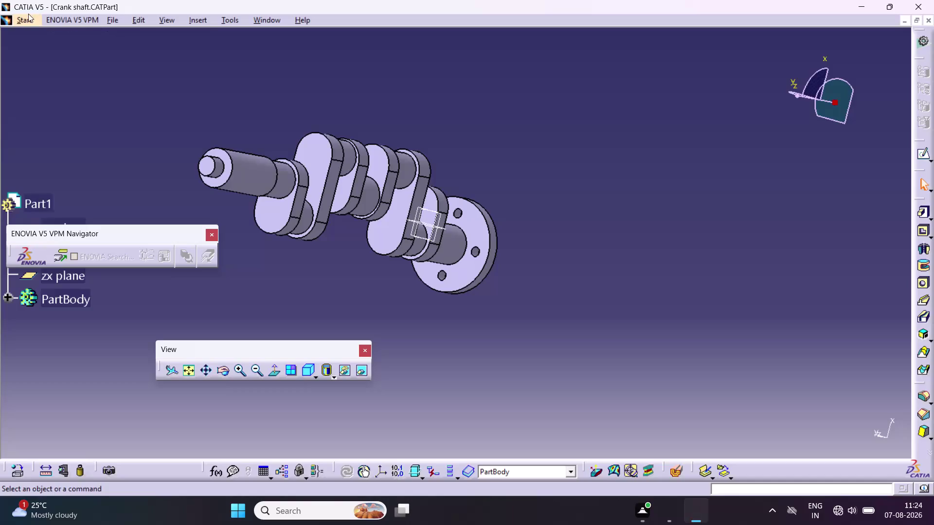
Create a new Part Design part, keeping the default name Part2.
click(28, 19)
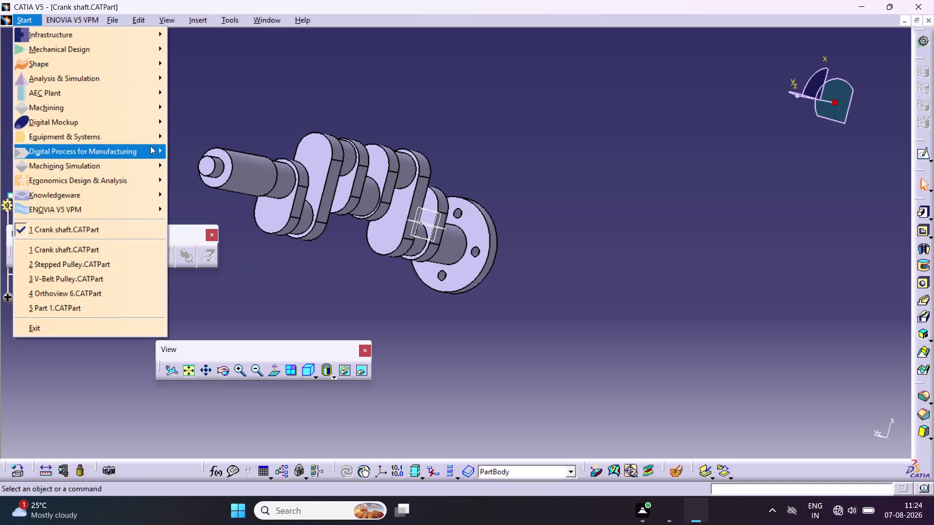
click(122, 44)
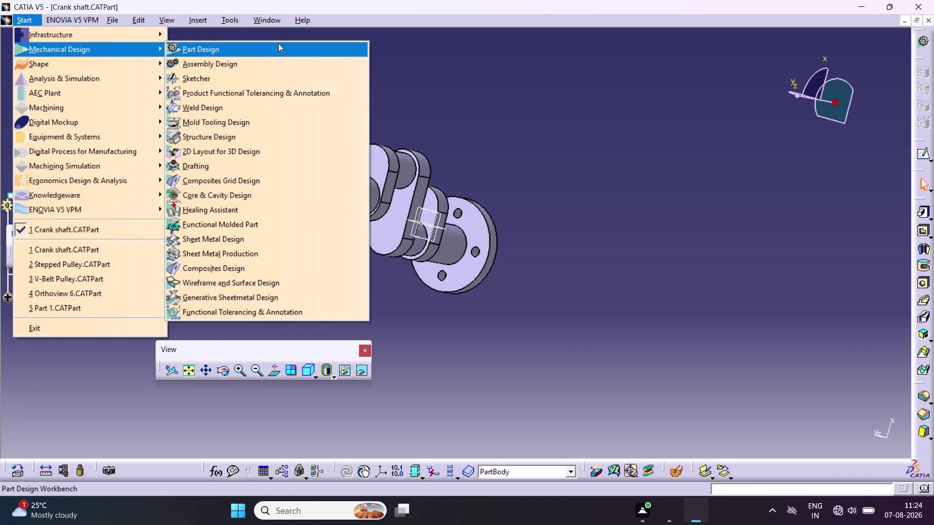
click(278, 43)
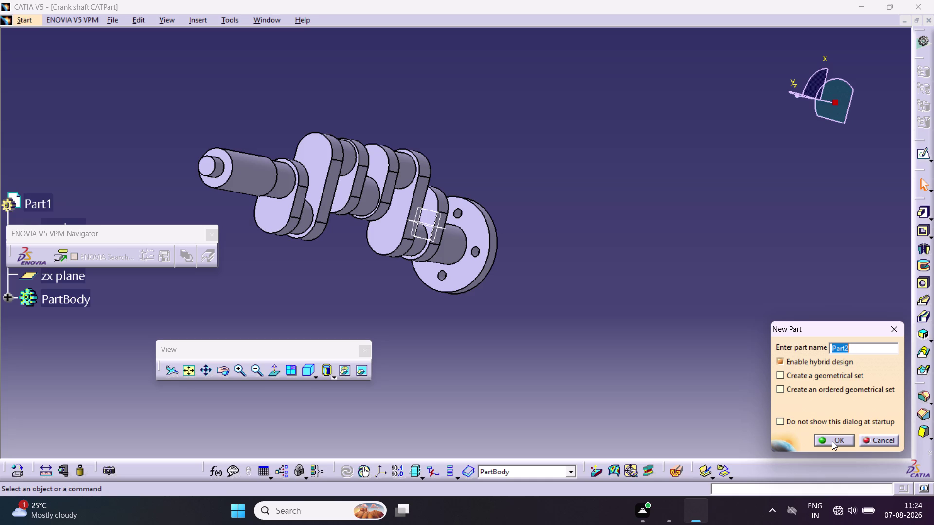
click(832, 441)
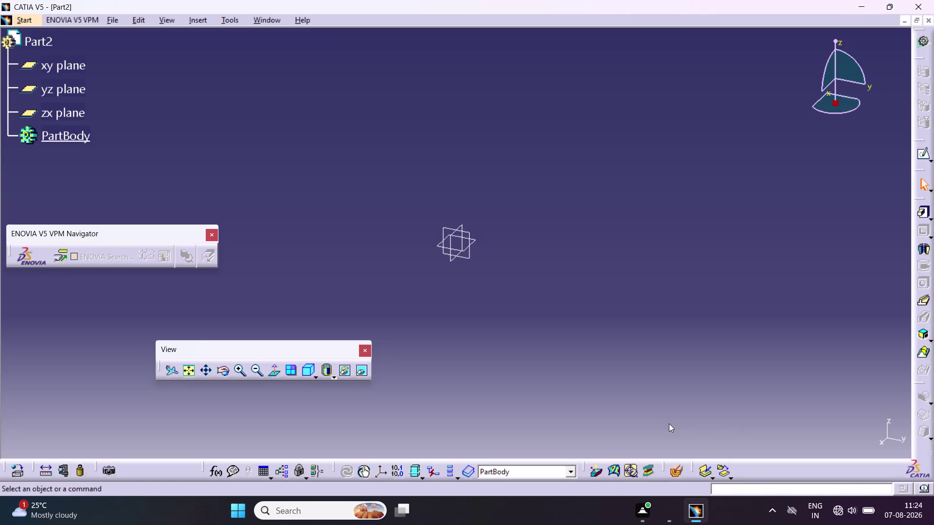
Open a sketch on the xy plane and draw a vertical axis through the origin.
click(71, 68)
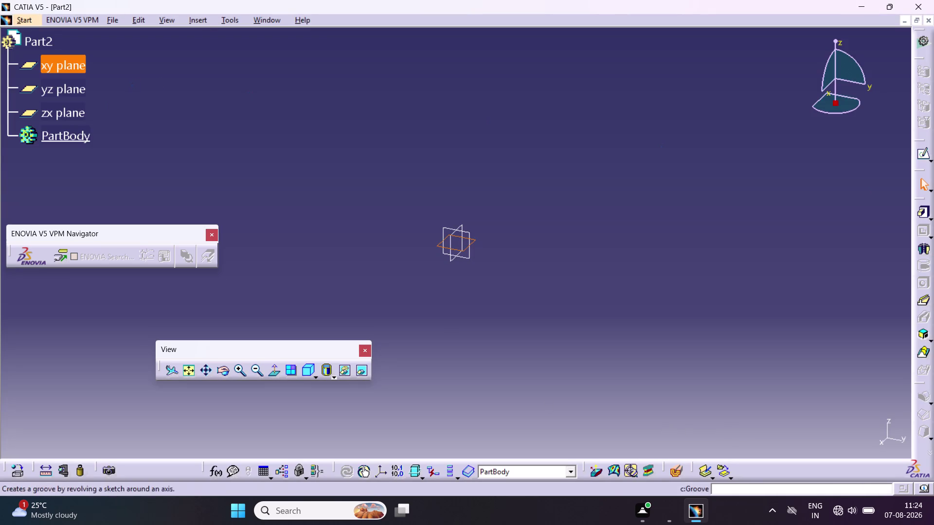
click(924, 156)
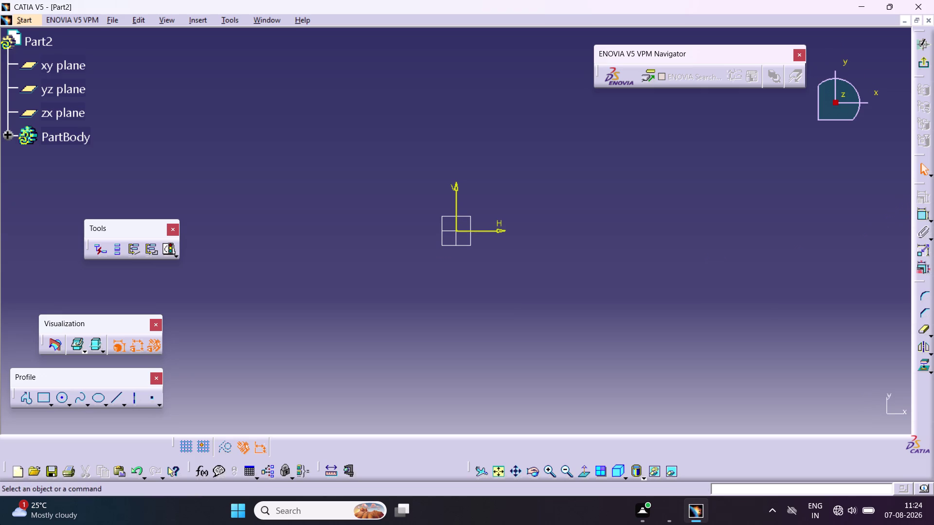
click(139, 397)
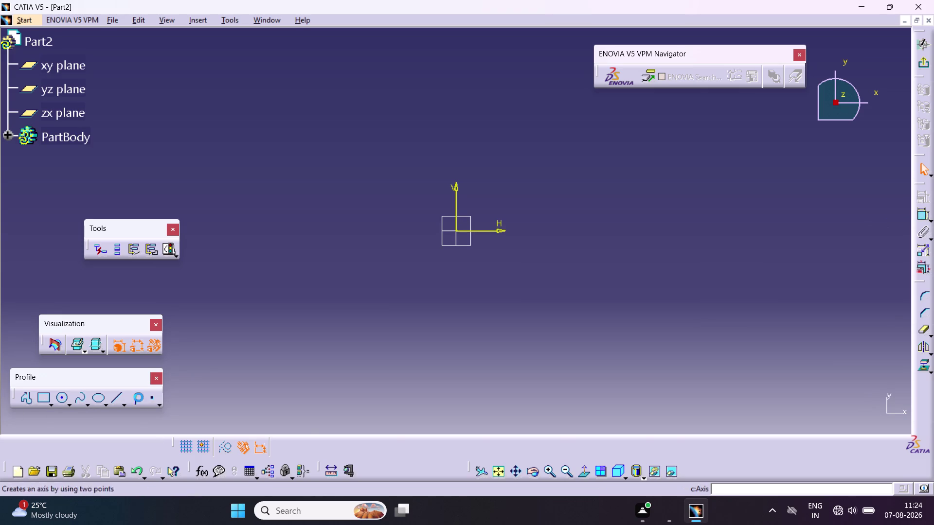
click(455, 55)
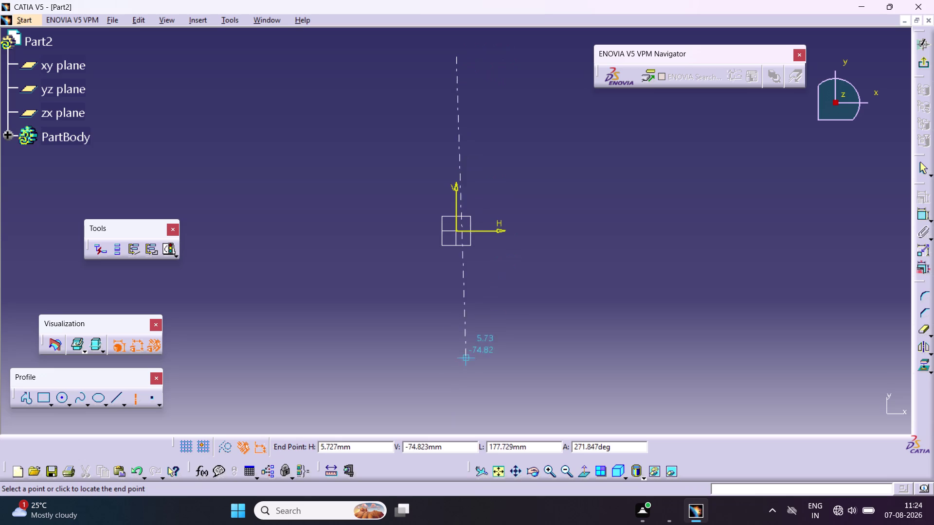
click(454, 374)
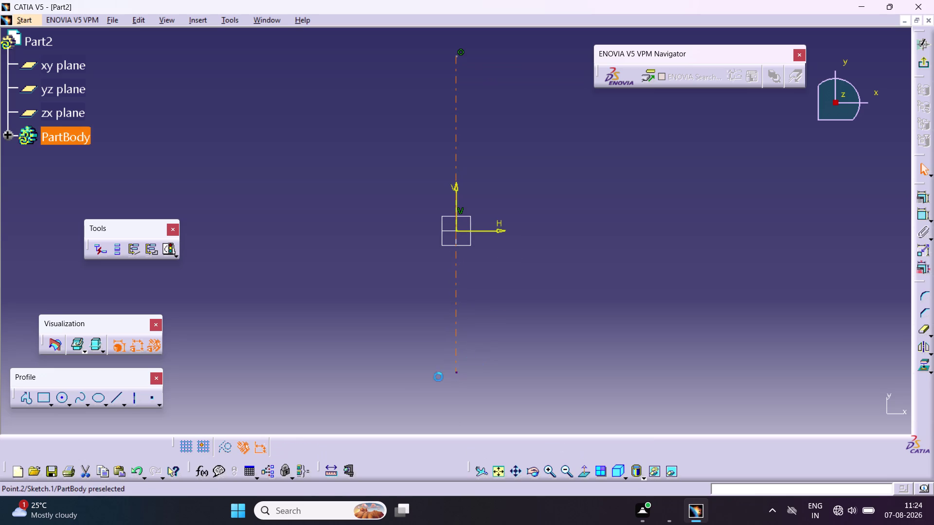
Draw a horizontal axis through the origin and begin a rectangle.
click(395, 376)
click(133, 400)
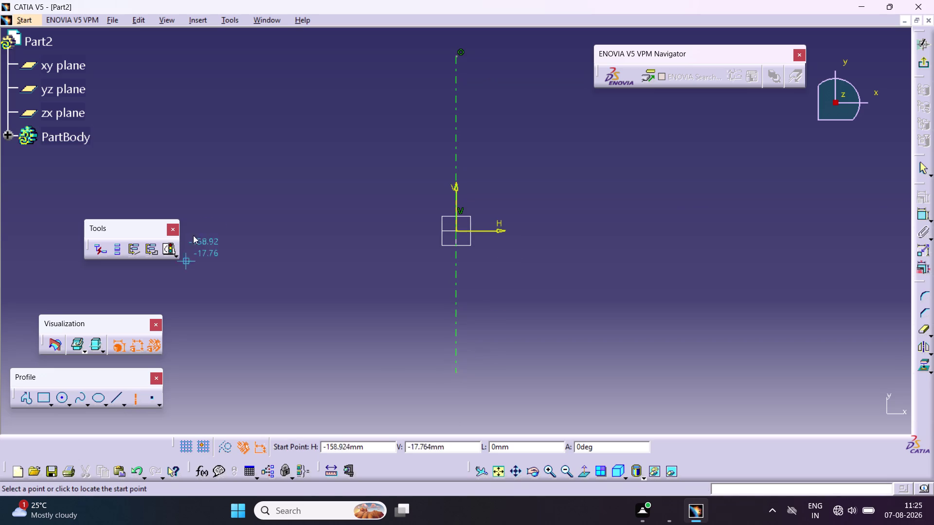
click(211, 230)
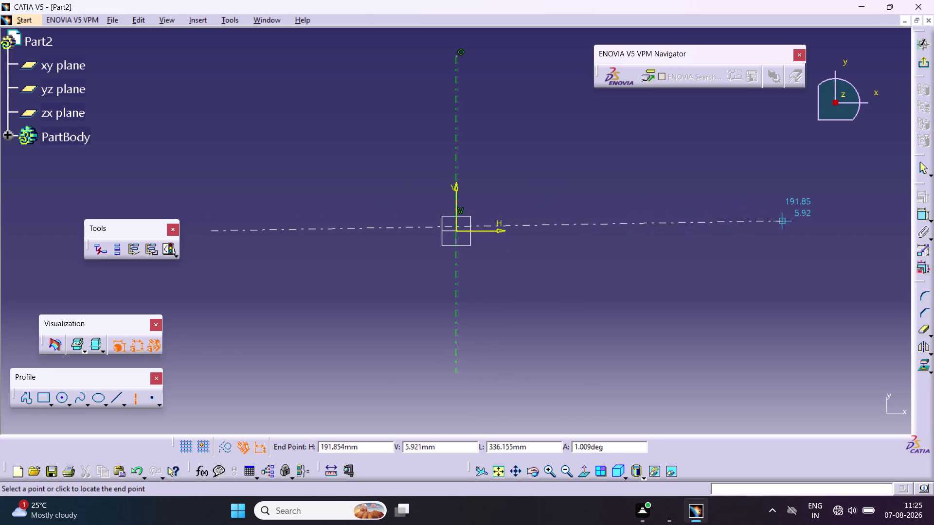
click(777, 234)
click(738, 281)
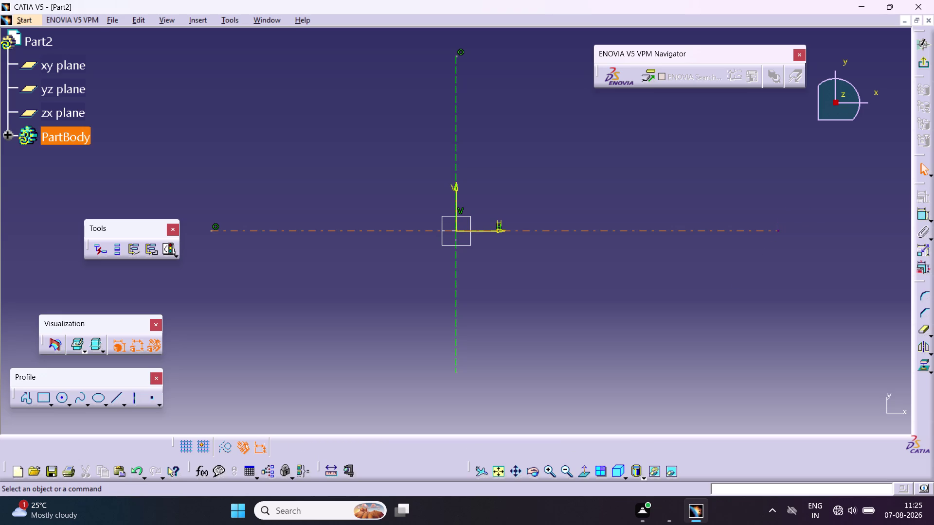
click(42, 401)
click(369, 115)
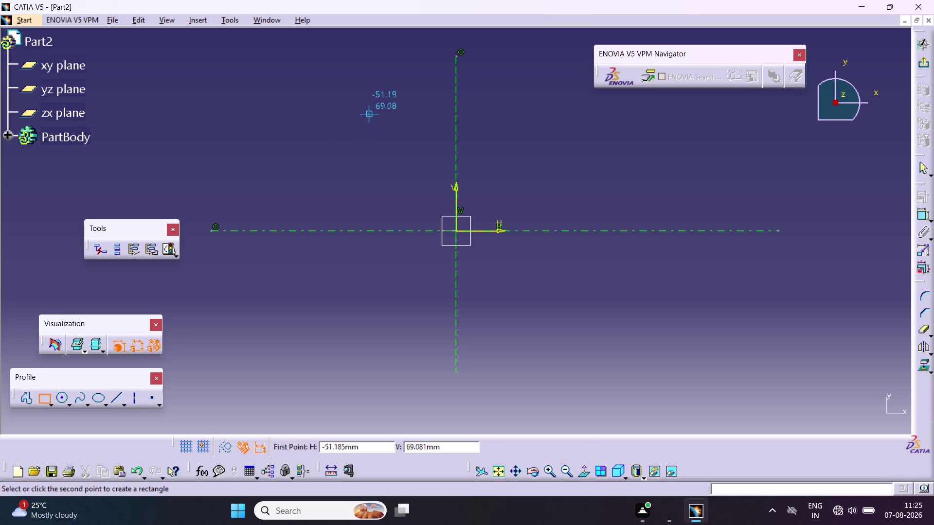
Draw a rectangle and dimension its height to 96.
click(525, 329)
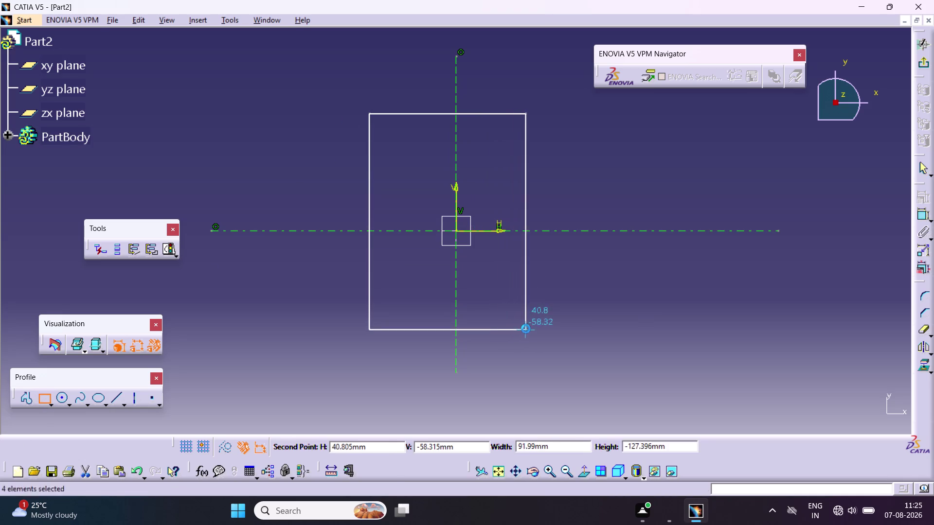
click(640, 363)
click(922, 217)
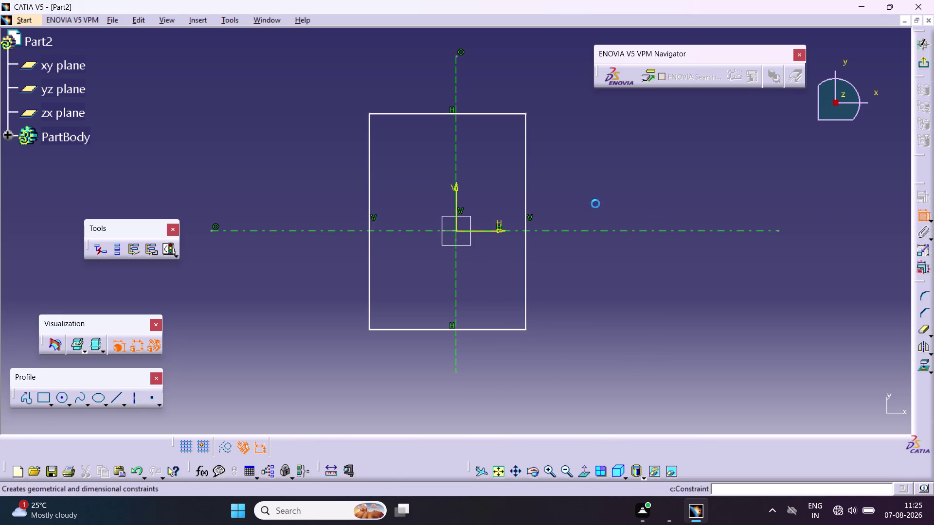
click(525, 149)
triple_click(606, 194)
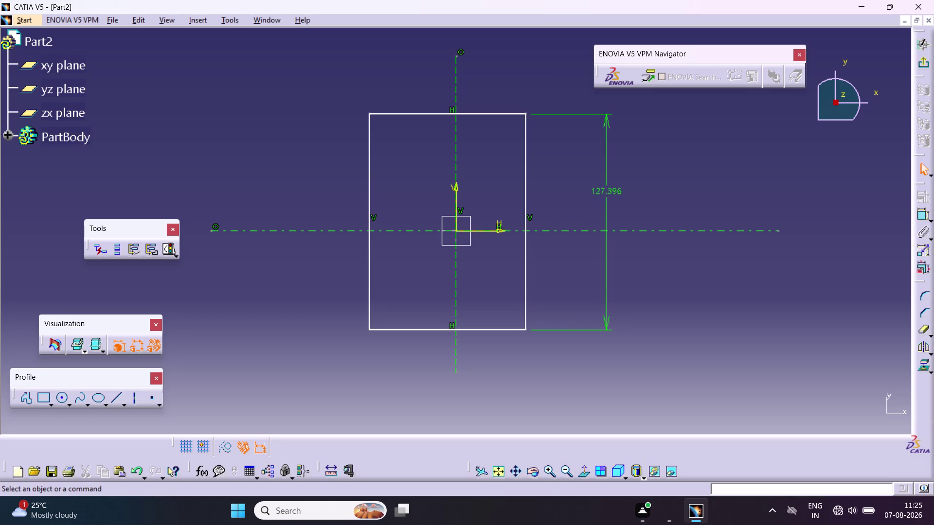
double_click(607, 196)
key(9)
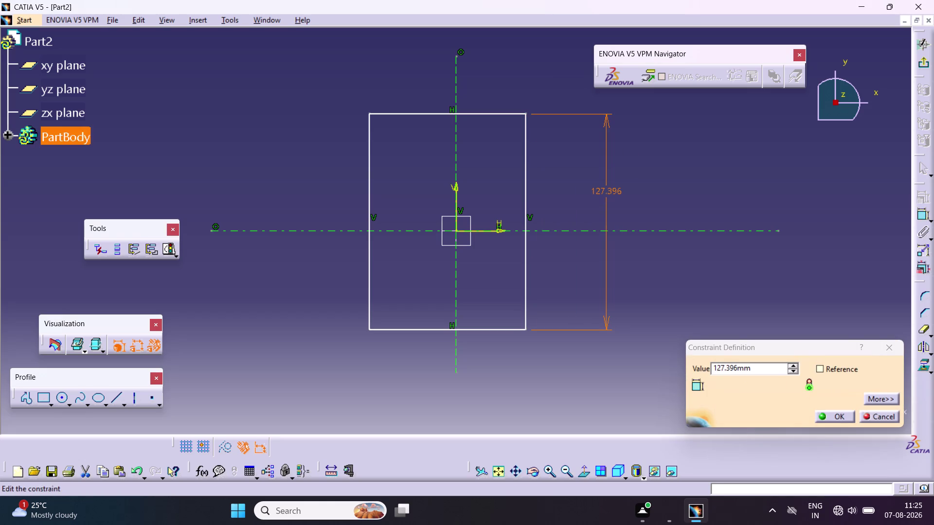
drag(761, 371, 730, 370)
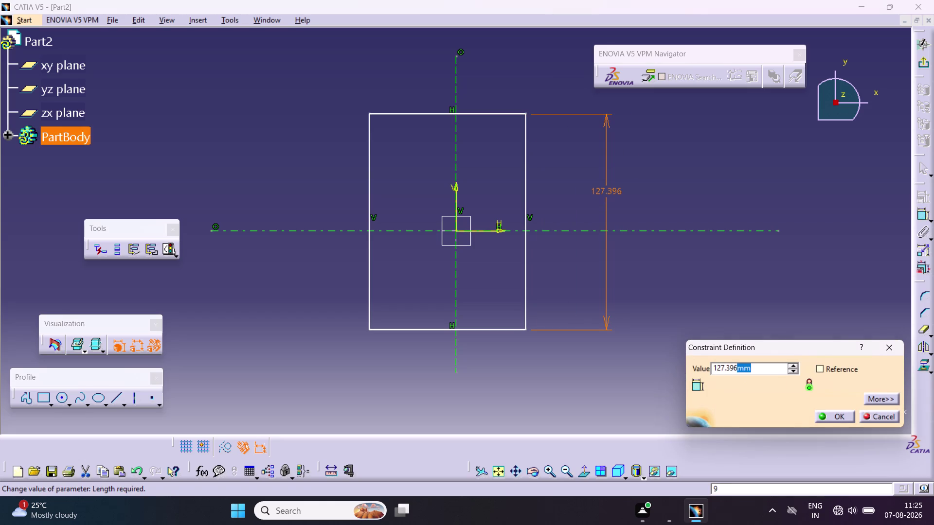
drag(730, 370, 720, 371)
key(BackSpace)
key(BackSpace)
key(BackSpace)
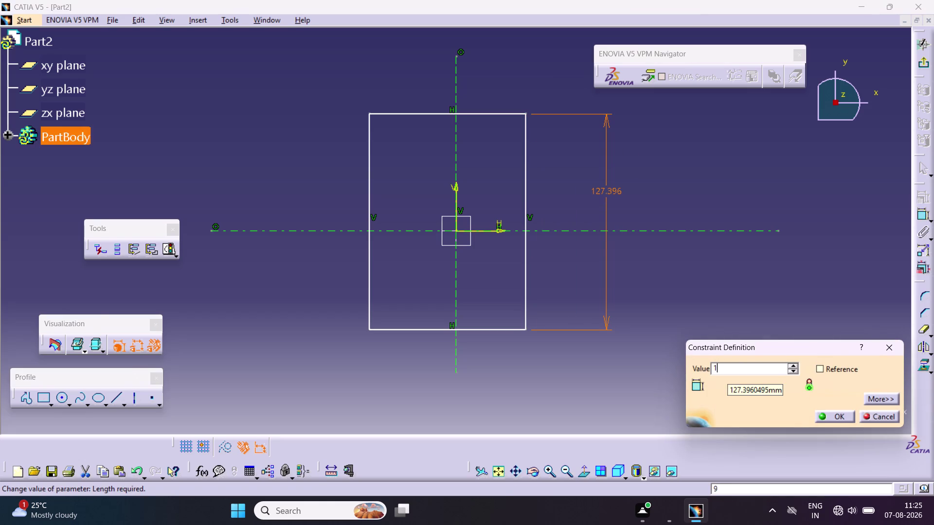
text(96)
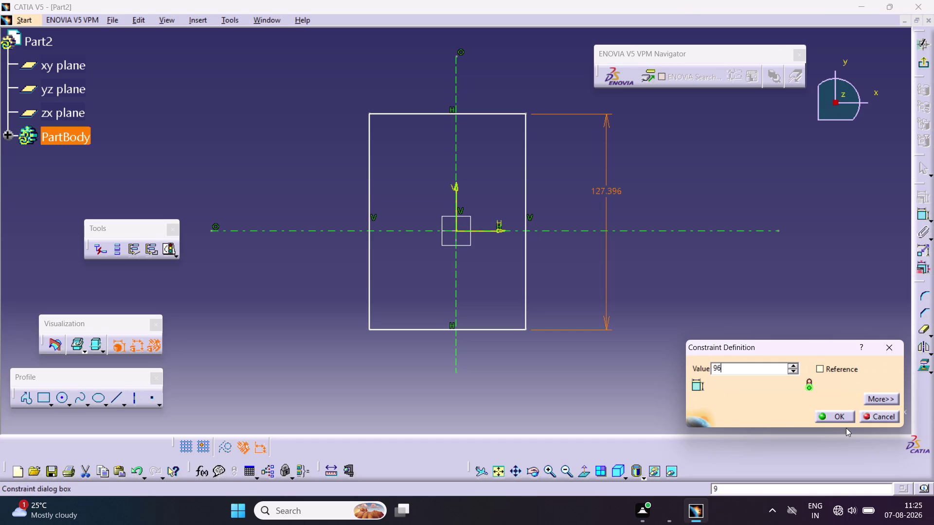
click(837, 417)
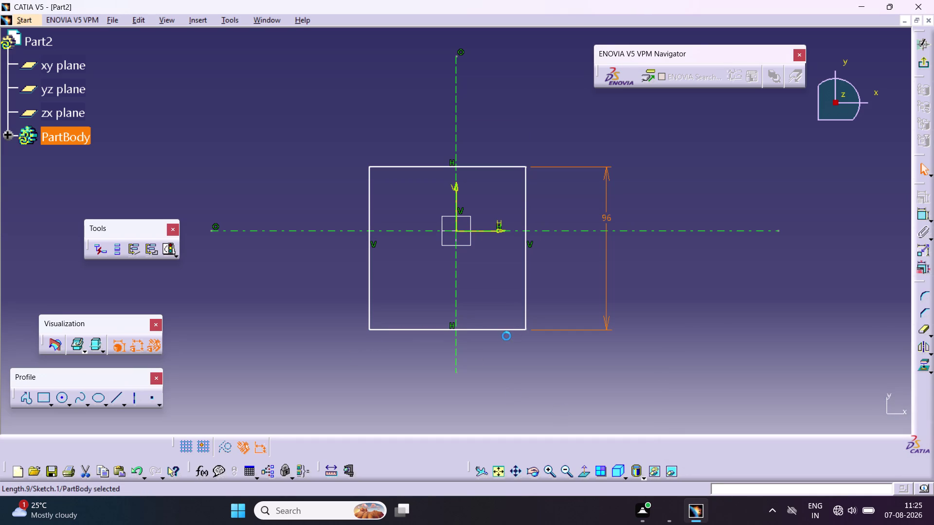
Dimension the rectangle's bottom edge to a width of 64.
click(920, 218)
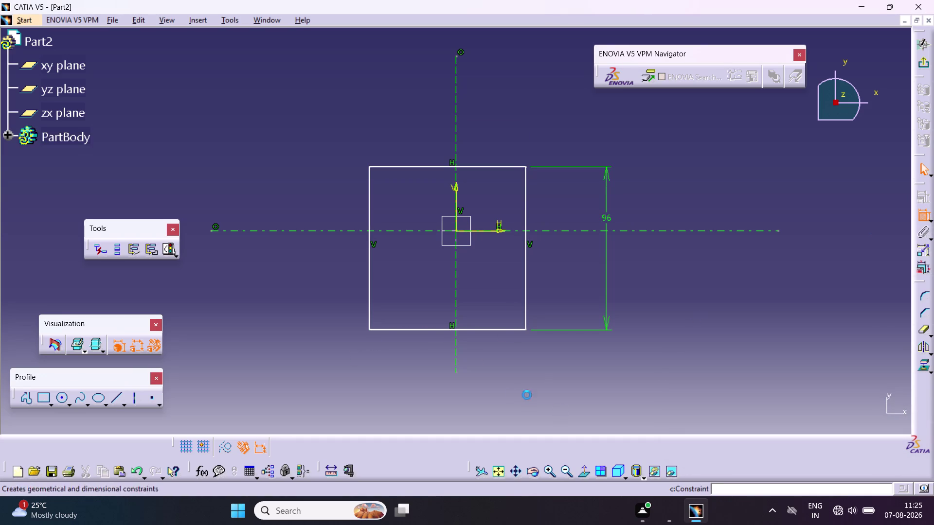
click(493, 328)
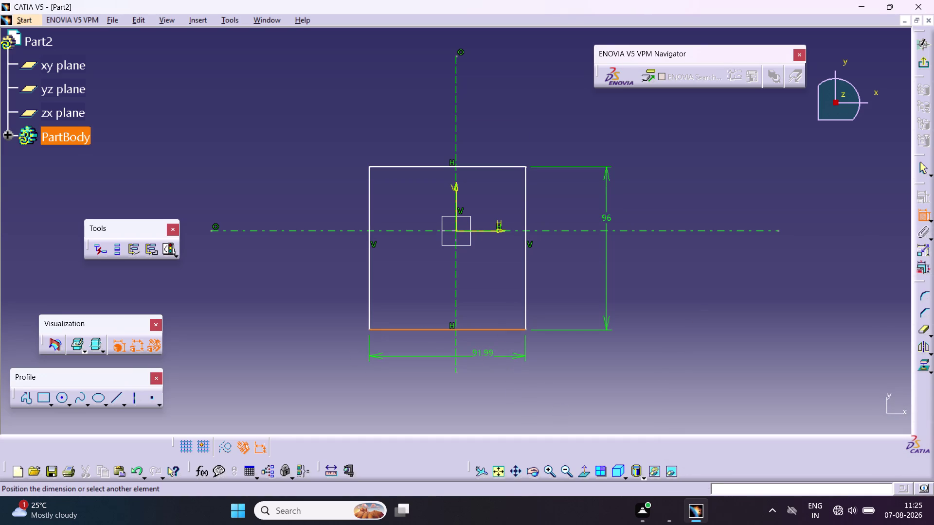
triple_click(462, 398)
double_click(462, 397)
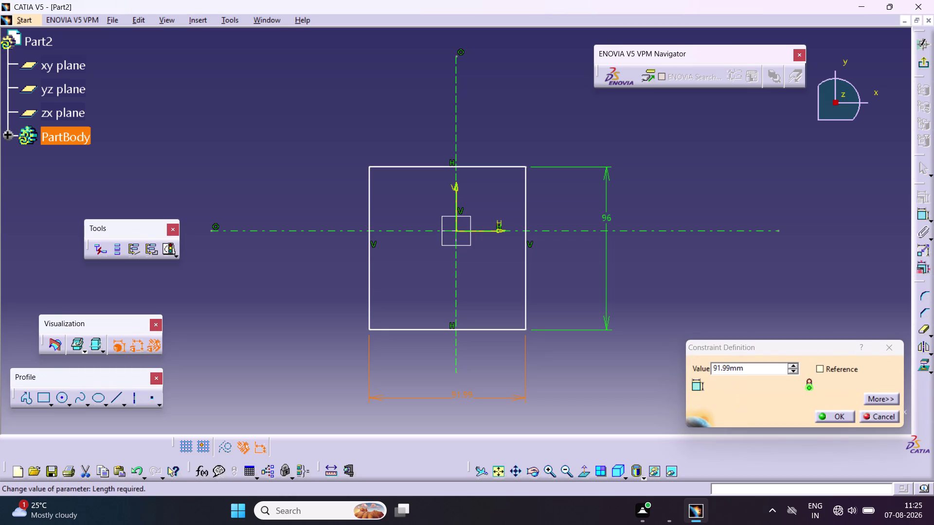
drag(728, 368, 653, 380)
drag(752, 365, 692, 375)
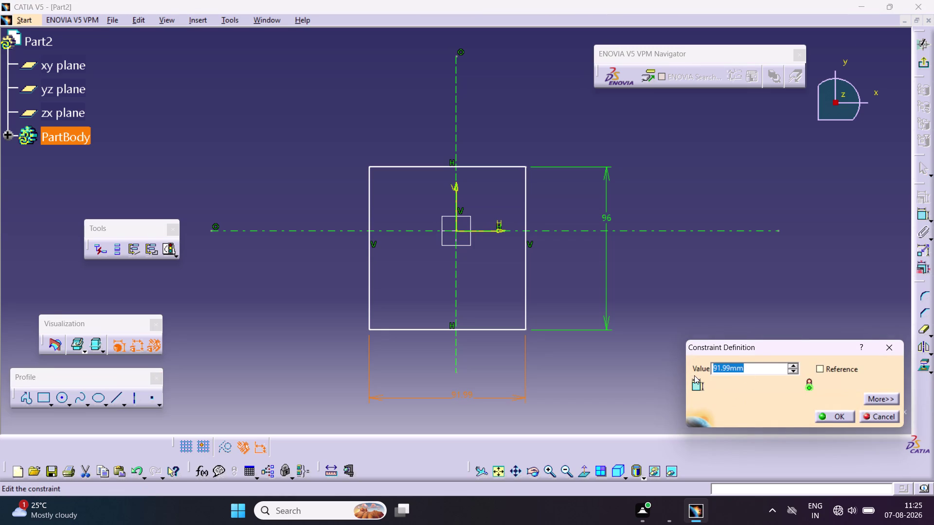
text(64)
key(Return)
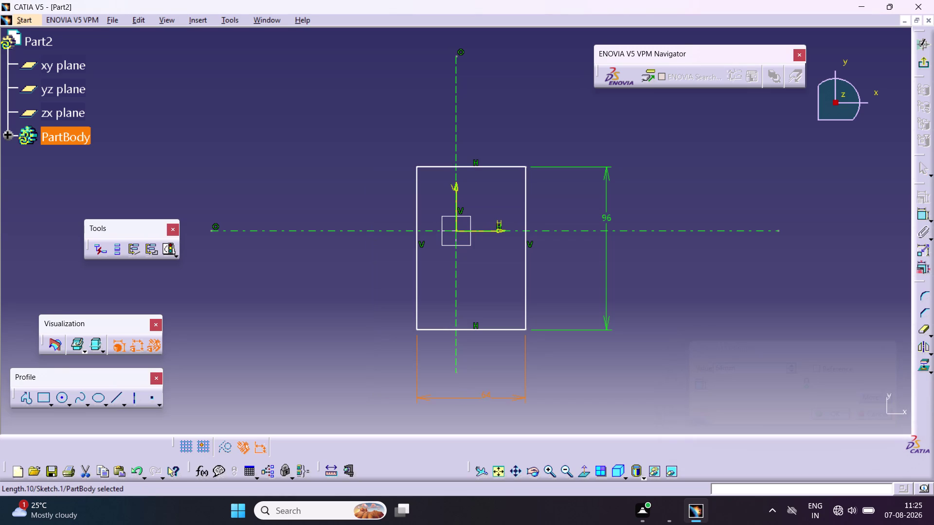
click(640, 285)
click(697, 248)
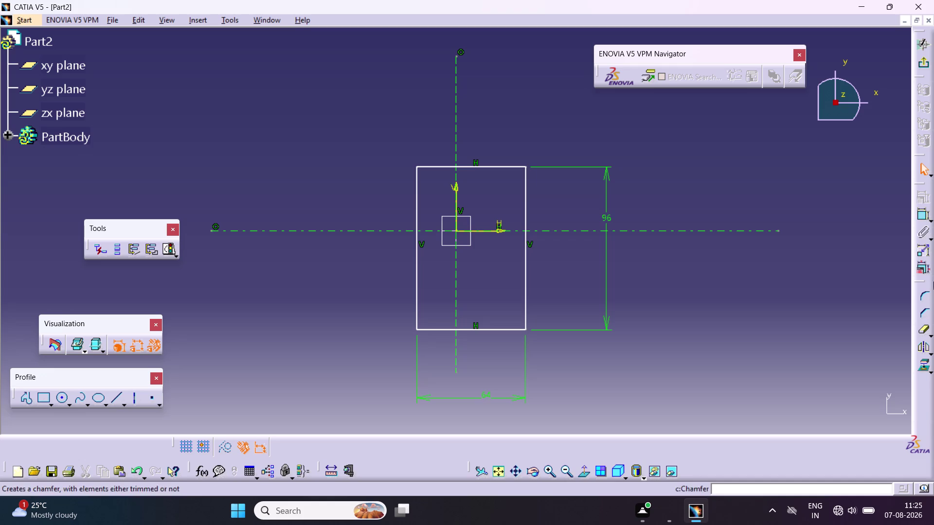
Make the rectangle's left and right sides symmetric about the vertical axis.
click(526, 289)
click(418, 295)
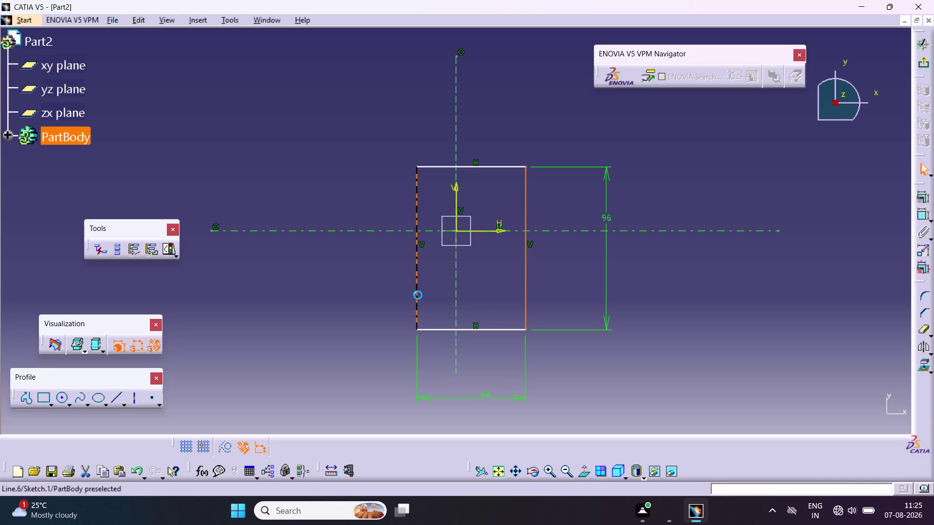
click(456, 297)
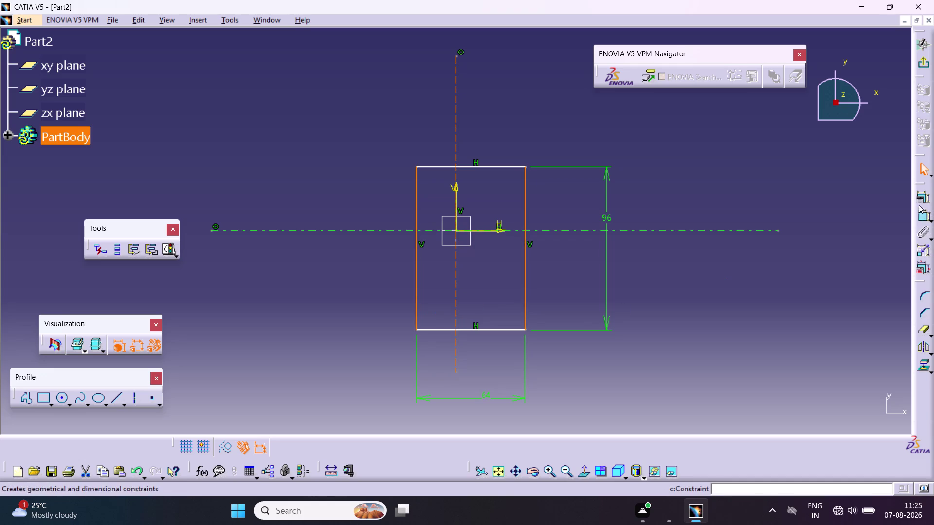
click(918, 200)
click(839, 336)
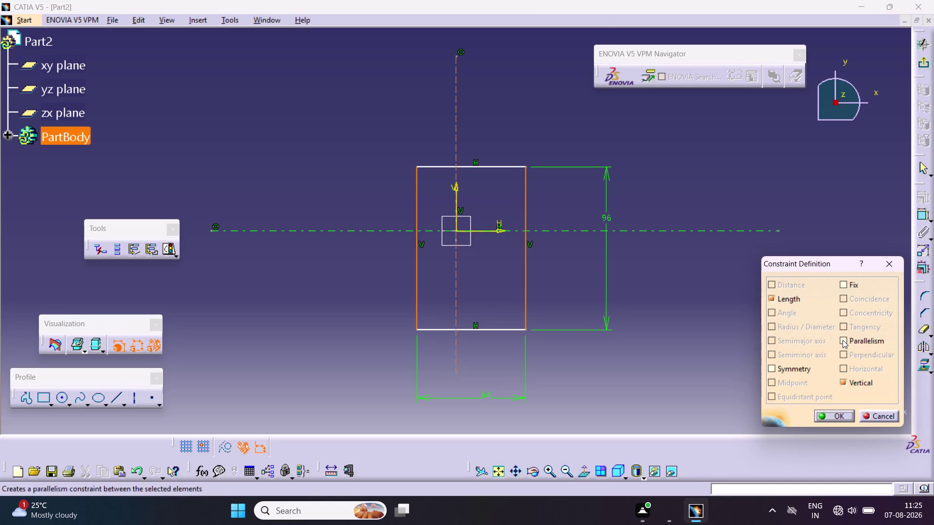
click(842, 339)
click(837, 340)
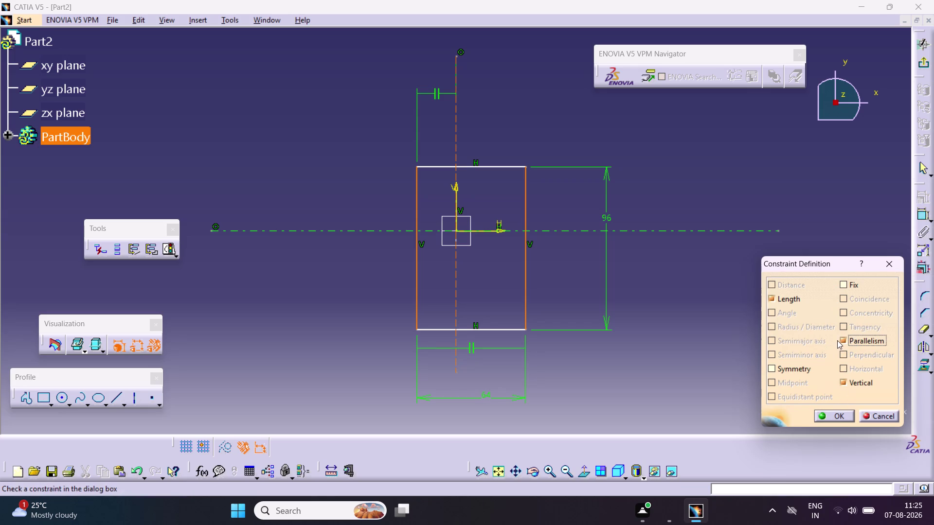
click(845, 339)
click(783, 366)
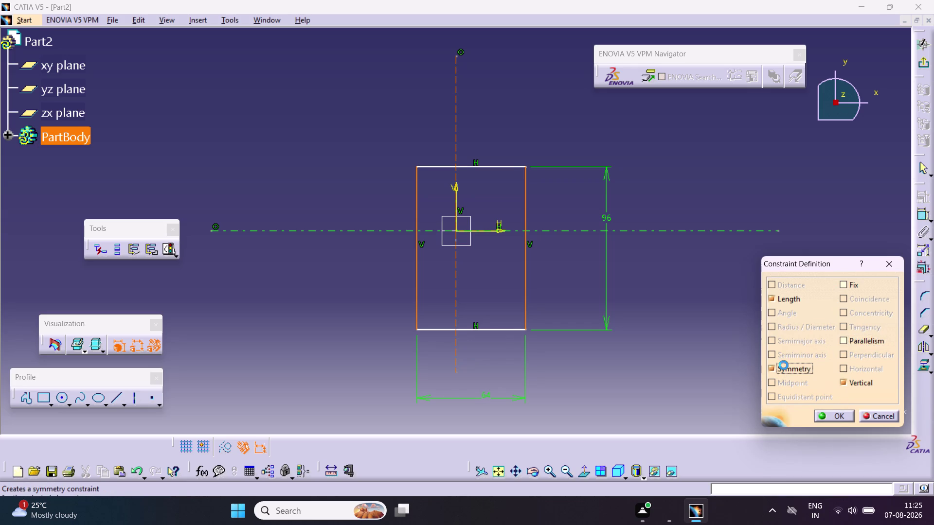
click(832, 419)
click(731, 333)
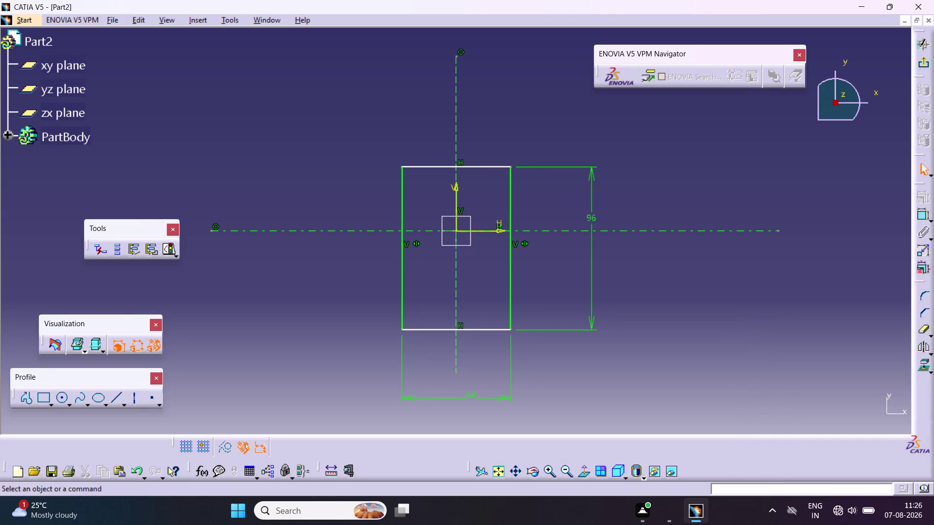
Make the top and bottom sides symmetric about the horizontal axis, exit the sketch, and start a pad.
click(488, 167)
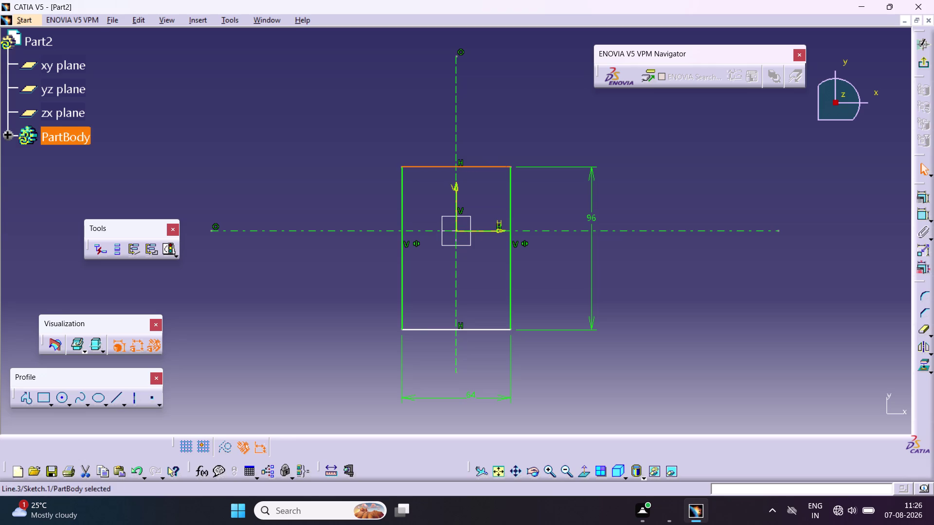
click(482, 330)
click(661, 231)
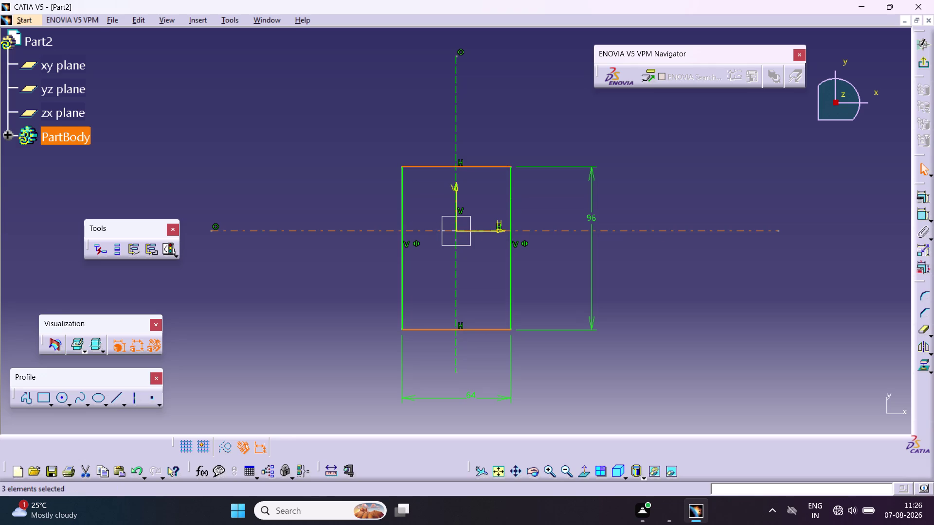
click(917, 200)
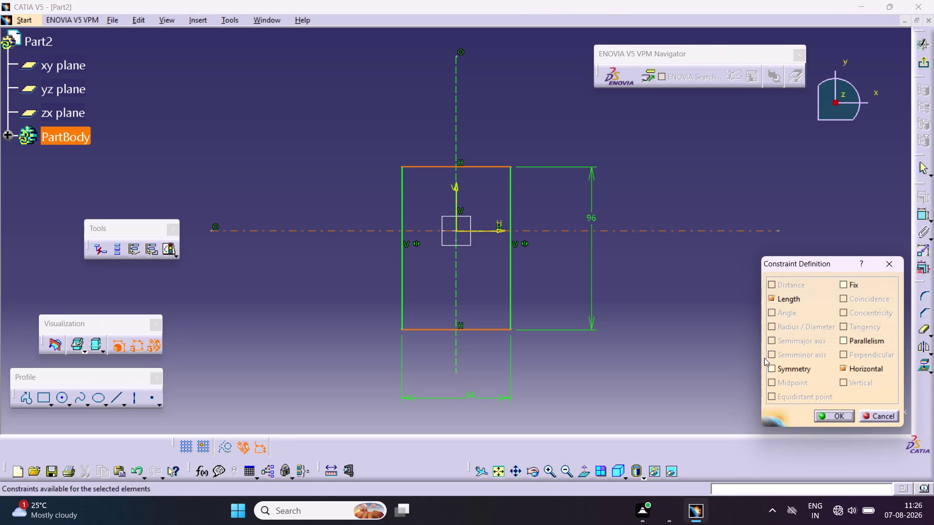
click(771, 367)
click(836, 418)
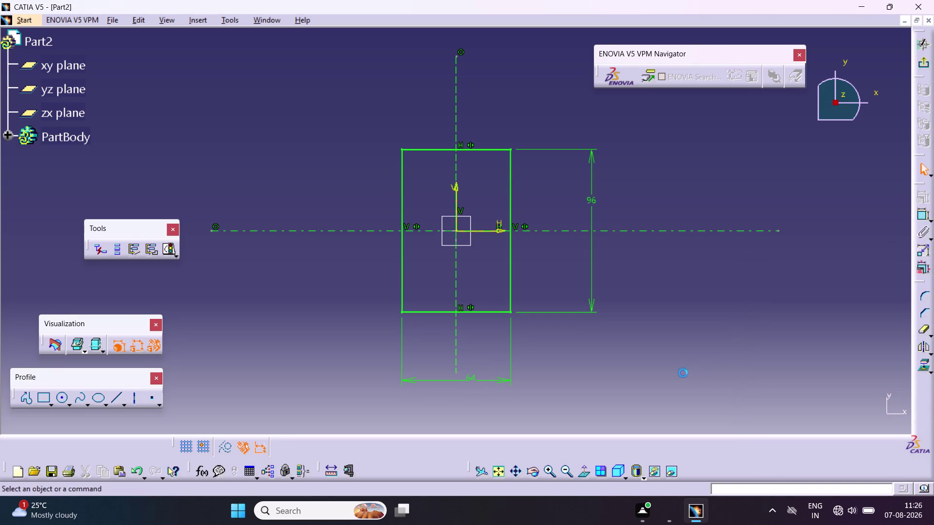
click(681, 370)
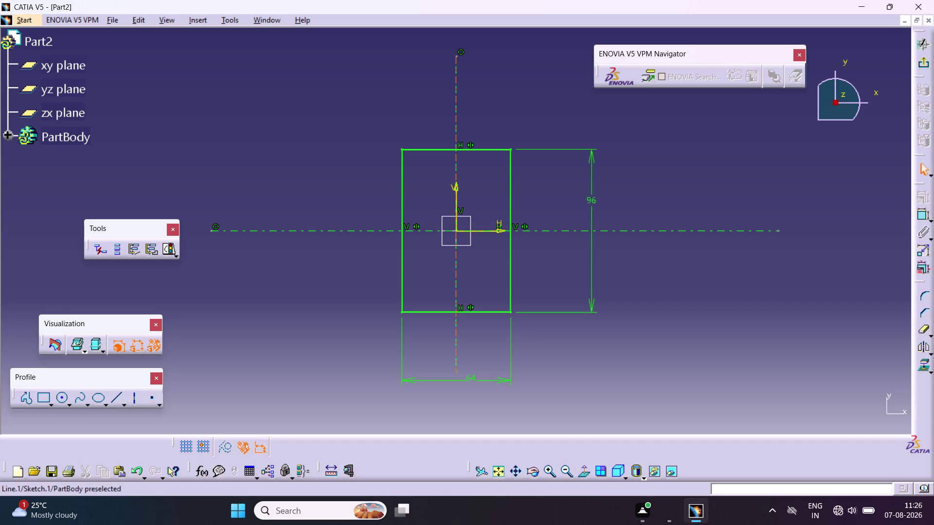
click(920, 69)
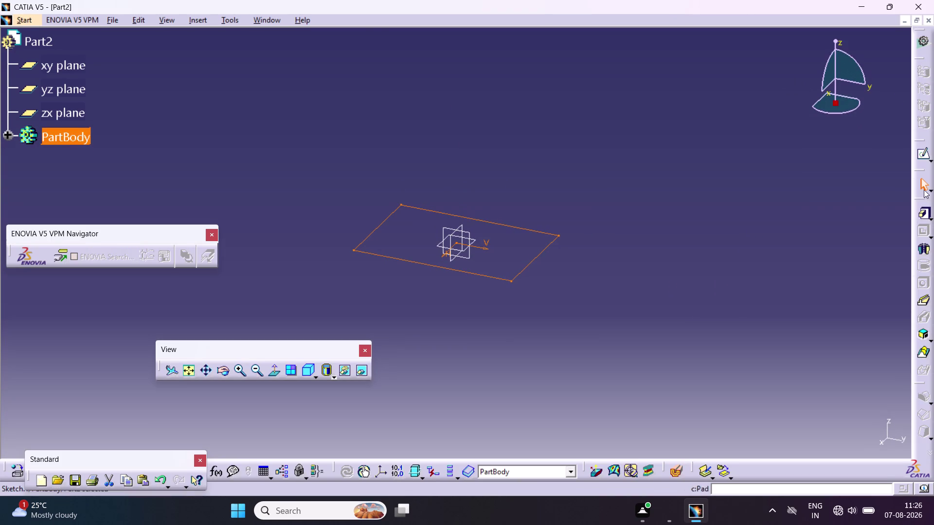
click(924, 214)
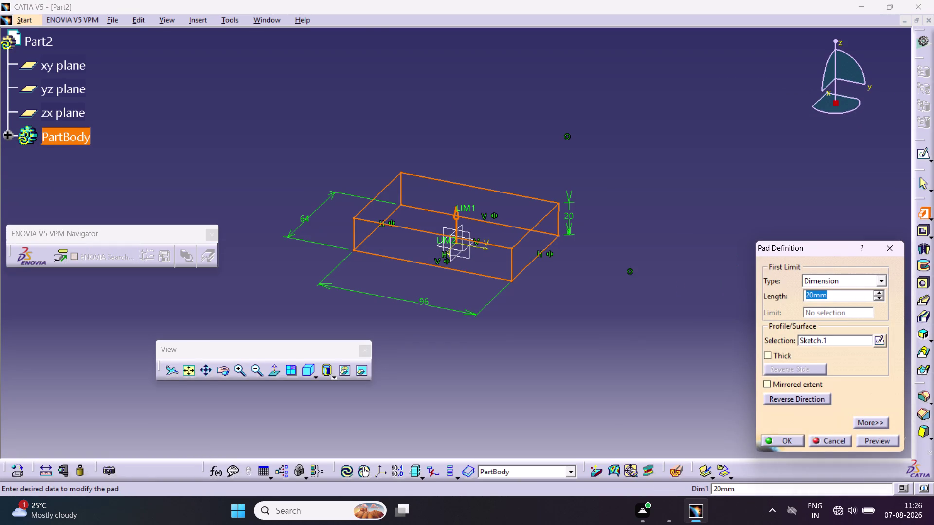
Pad the rectangle sketch 16 mm to form the base plate.
text(1)
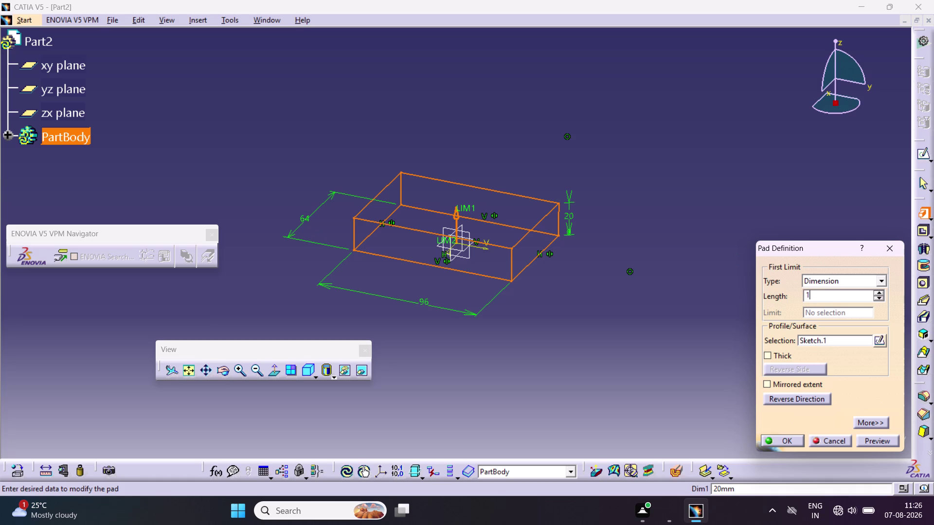
text(6)
click(774, 437)
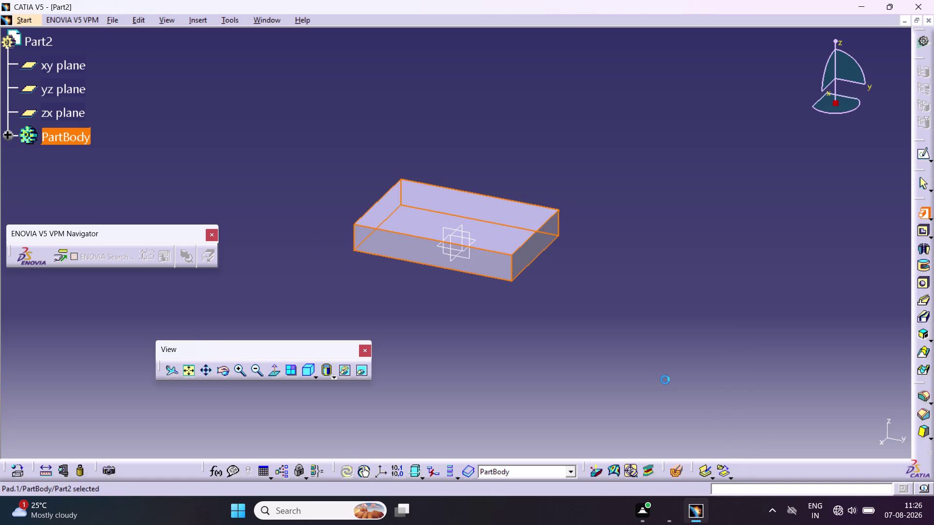
click(653, 356)
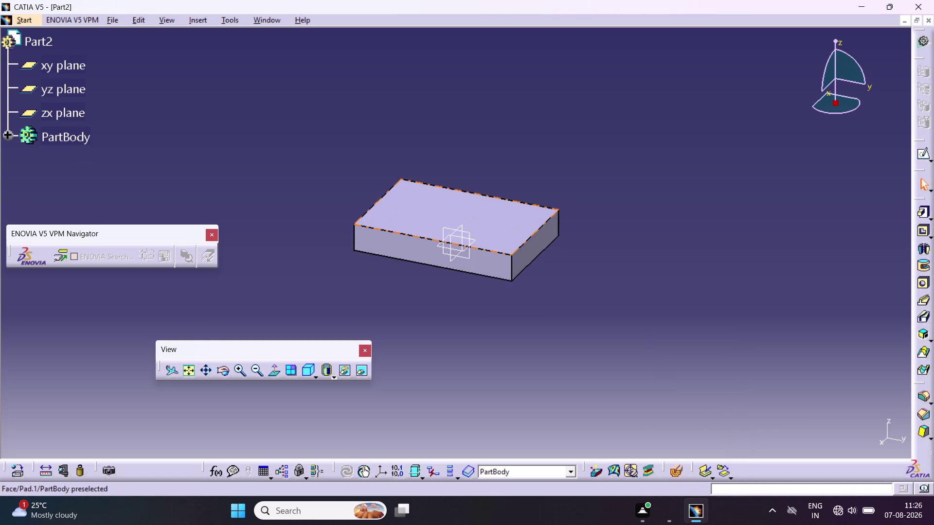
Open a new sketch on the plate's face and place a rectangle corner at its top-left.
click(542, 243)
click(920, 155)
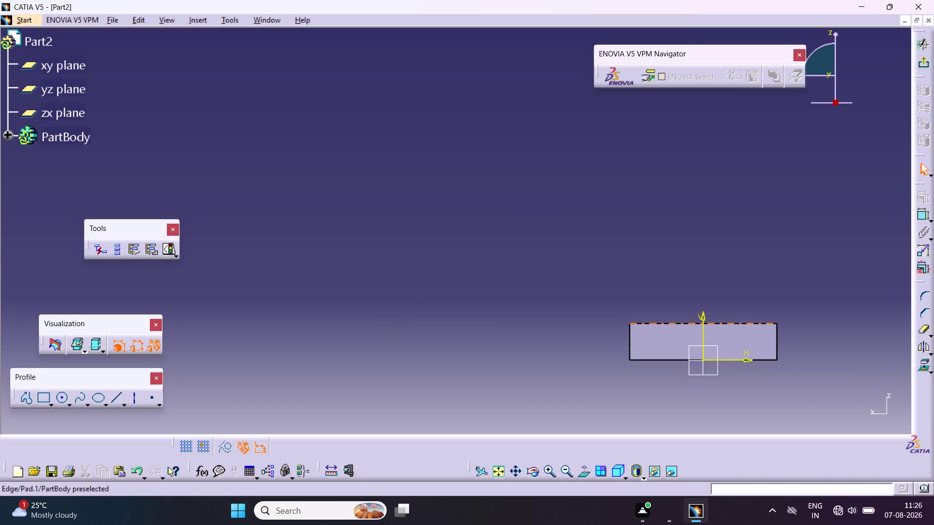
click(736, 337)
click(747, 251)
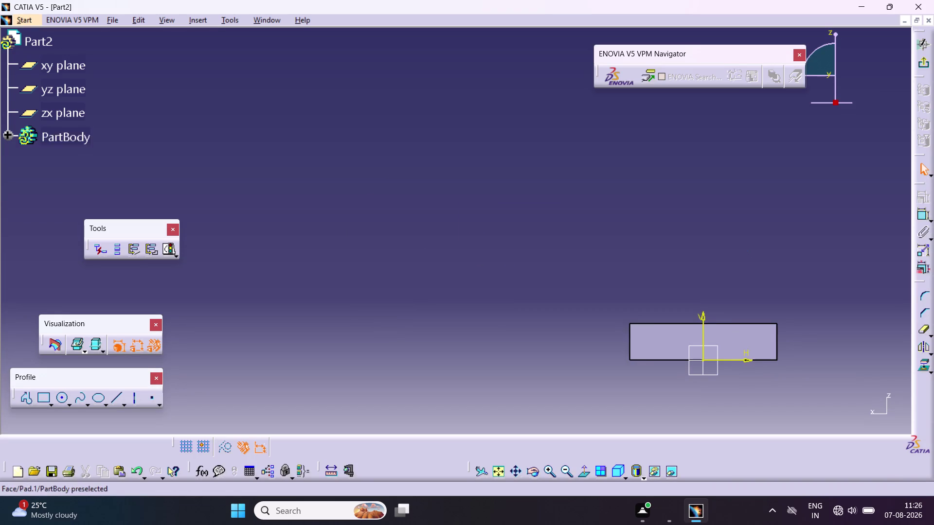
middle_drag(742, 342, 537, 319)
click(737, 215)
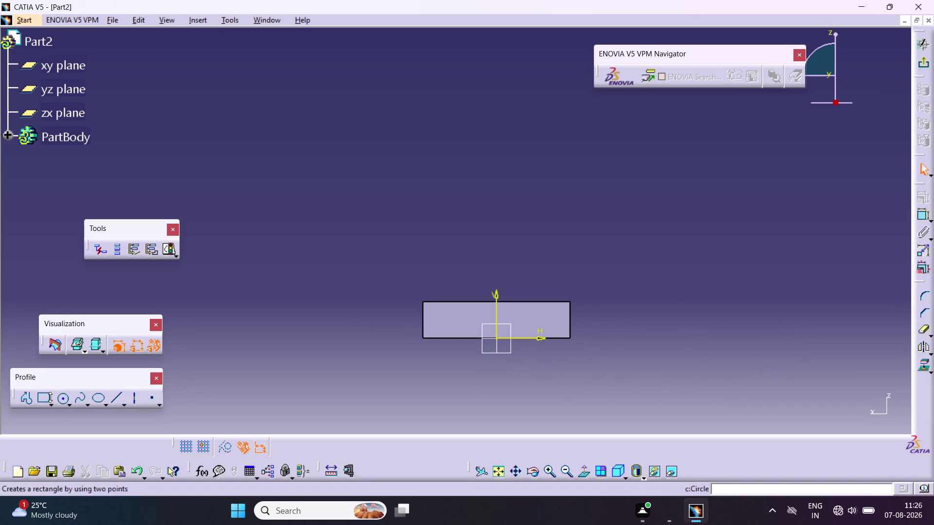
click(42, 402)
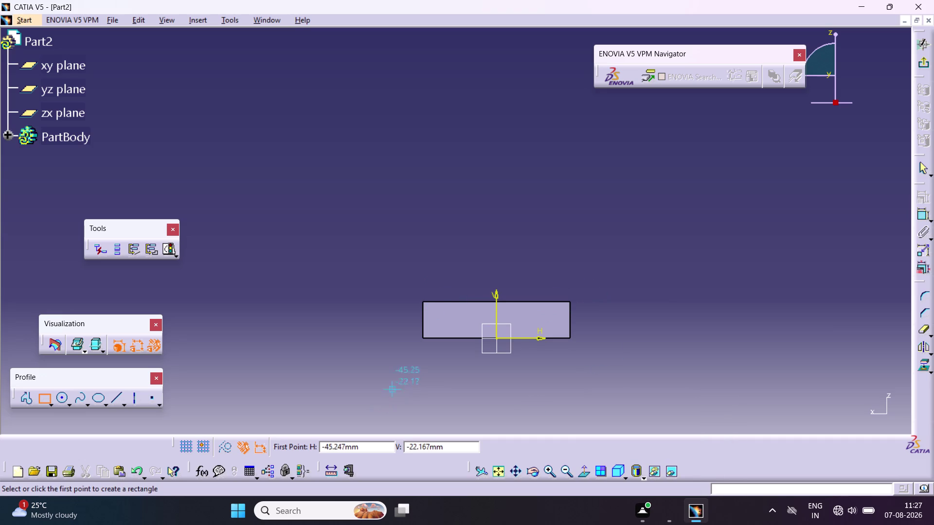
click(423, 303)
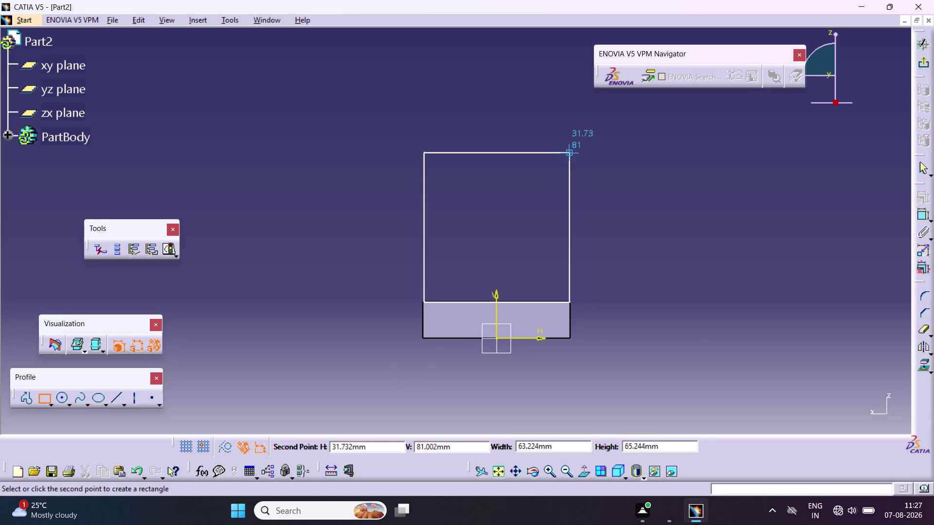
Complete the wall rectangle above the plate and dimension its right side's height.
click(568, 151)
click(613, 187)
click(925, 213)
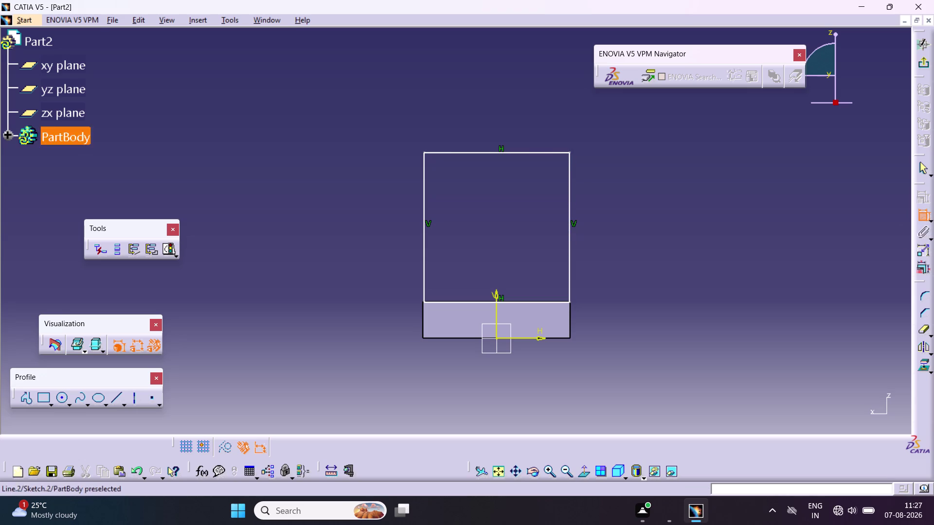
drag(571, 194, 577, 195)
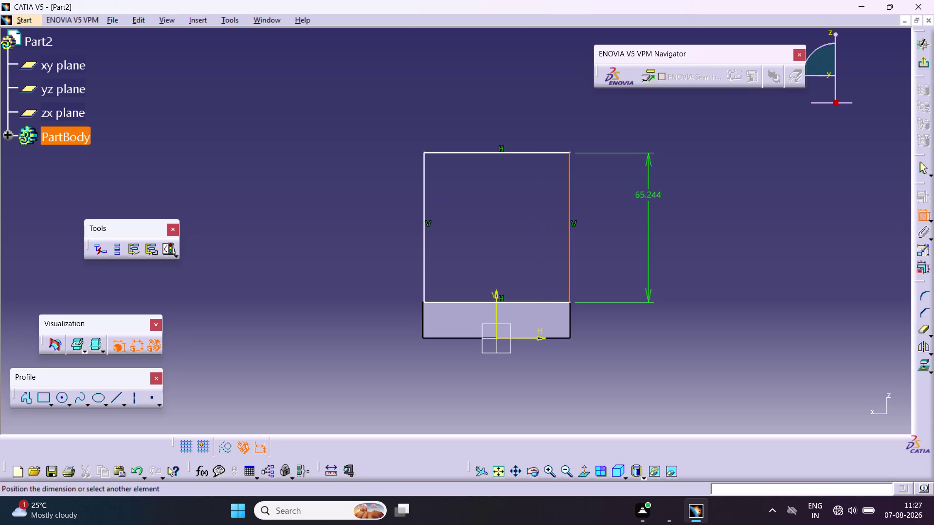
Set the wall rectangle's height dimension to 48.
triple_click(640, 225)
click(641, 225)
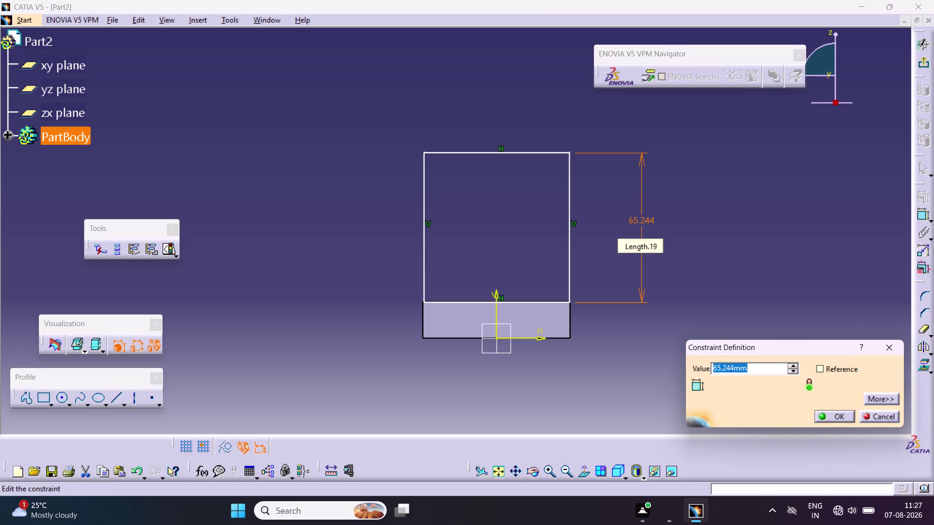
text(48)
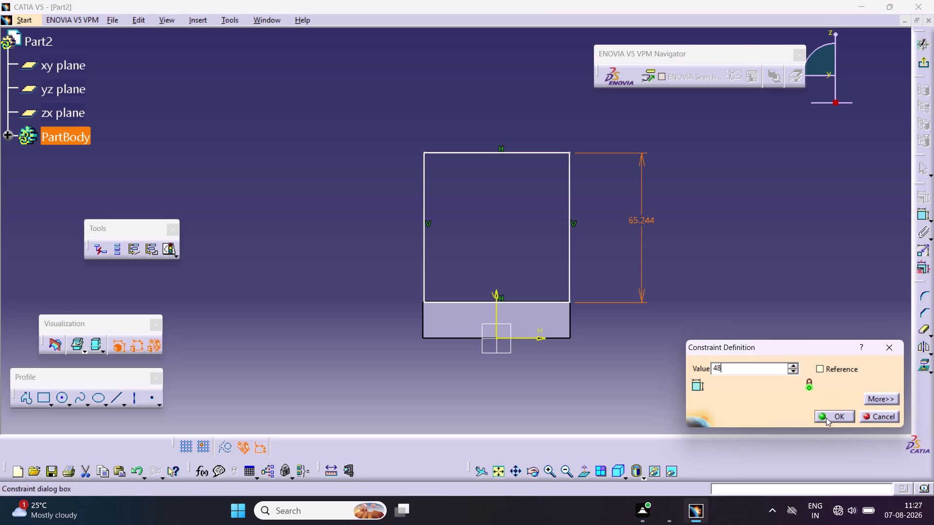
click(827, 417)
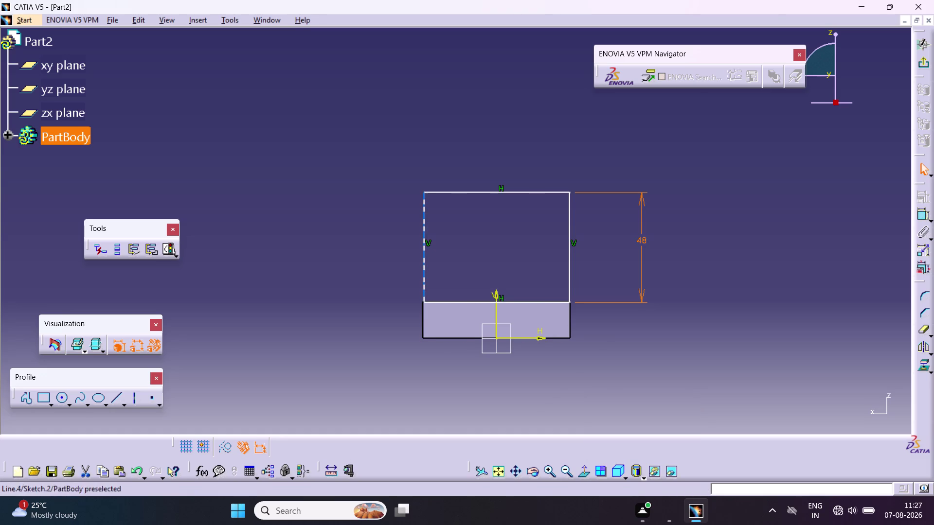
Add a width dimension and set it to 64.
click(920, 214)
click(540, 194)
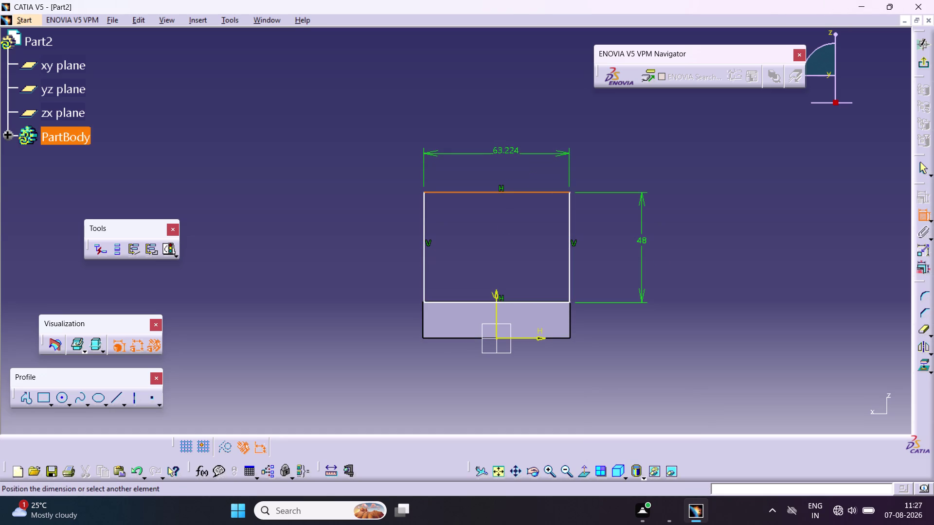
triple_click(506, 150)
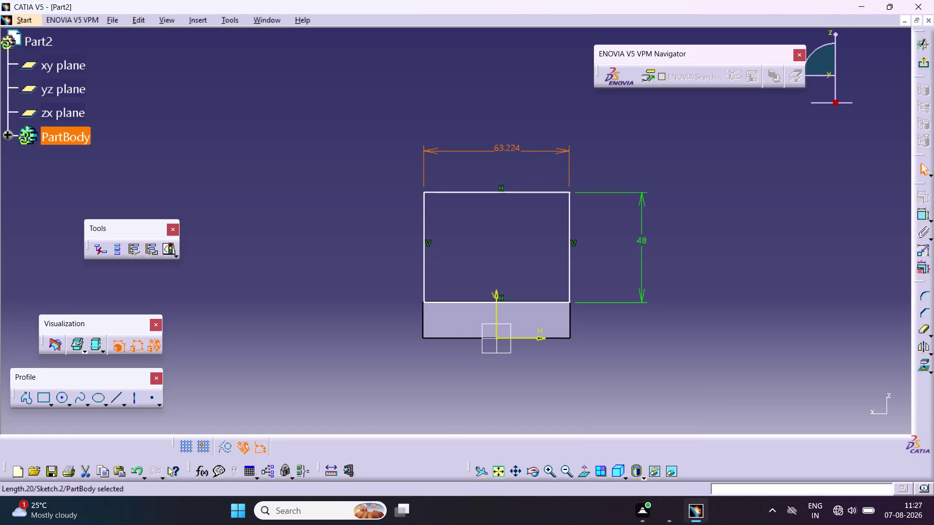
double_click(514, 150)
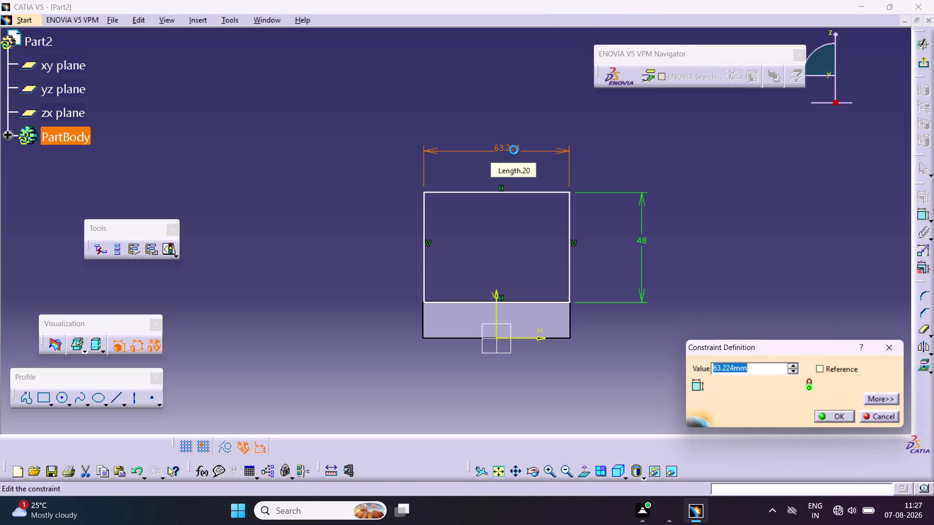
text(64)
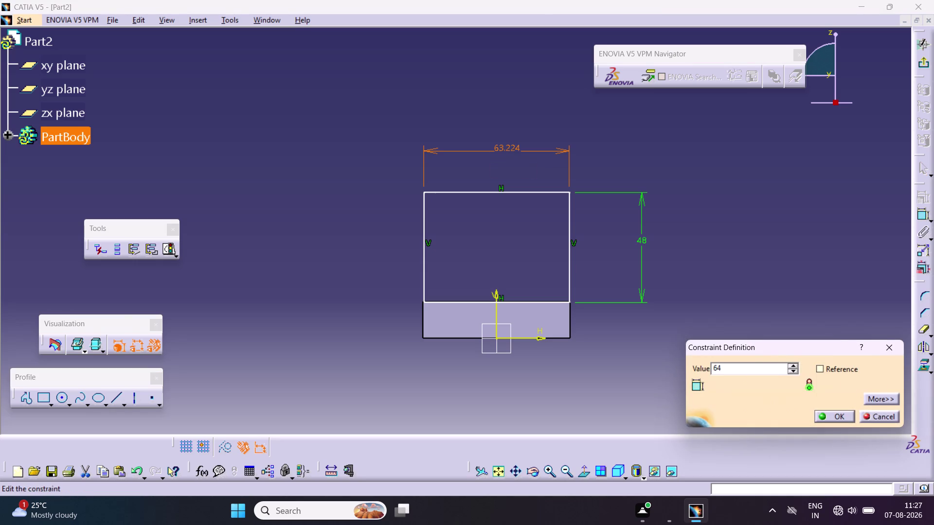
click(828, 420)
click(772, 281)
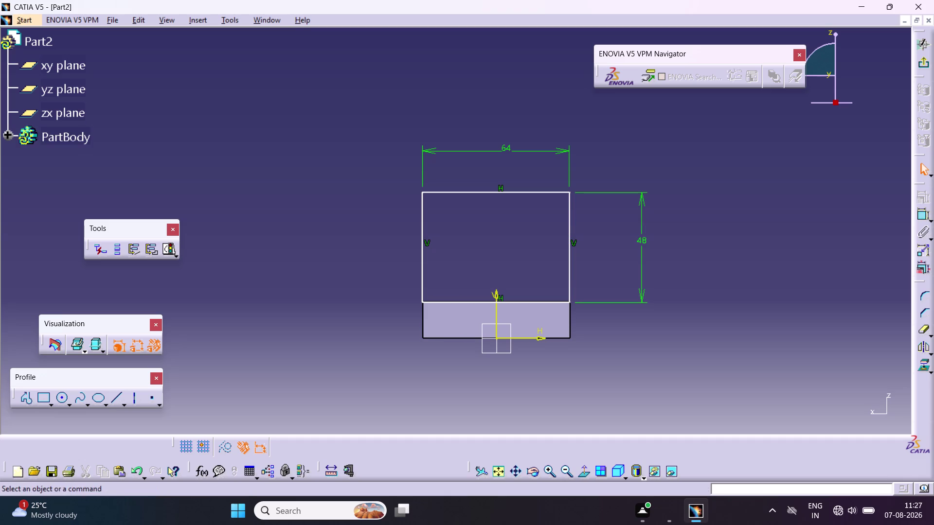
Make the wall rectangle's vertical sides symmetric about the vertical axis.
click(567, 261)
click(420, 261)
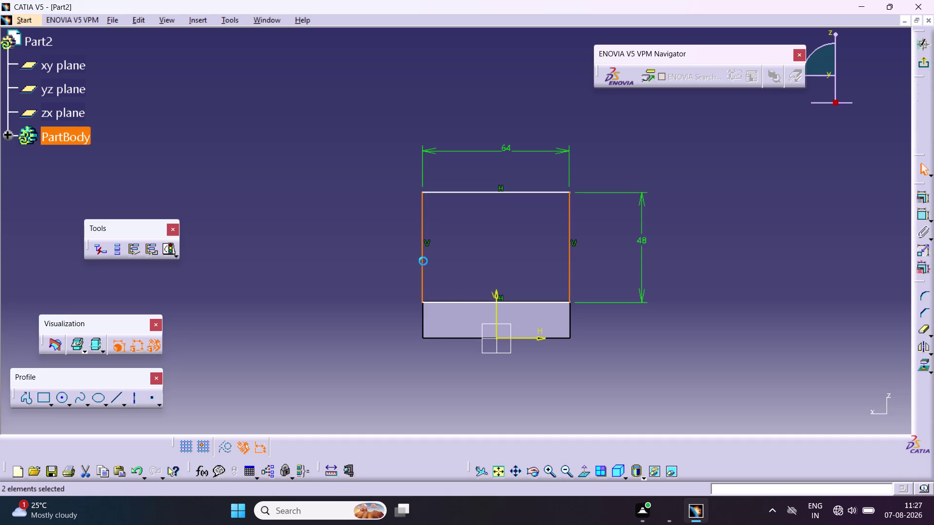
click(496, 306)
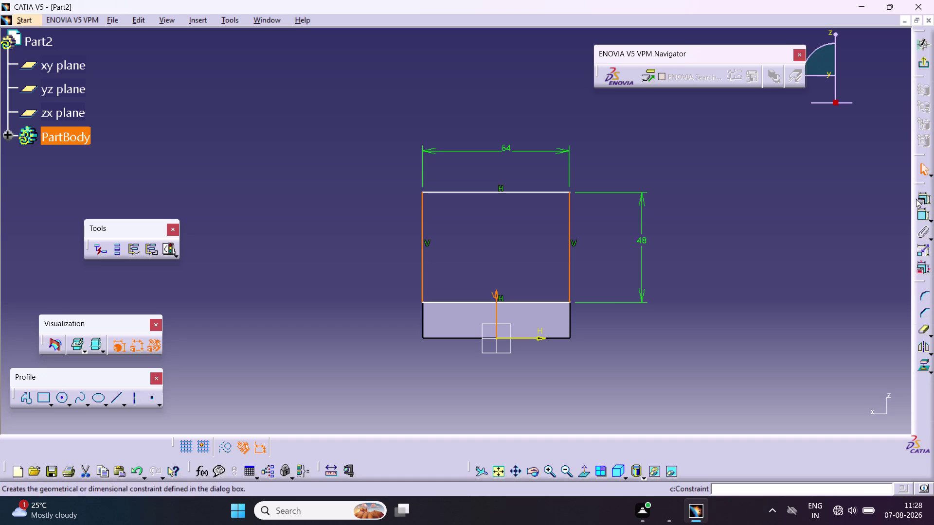
click(919, 198)
click(780, 365)
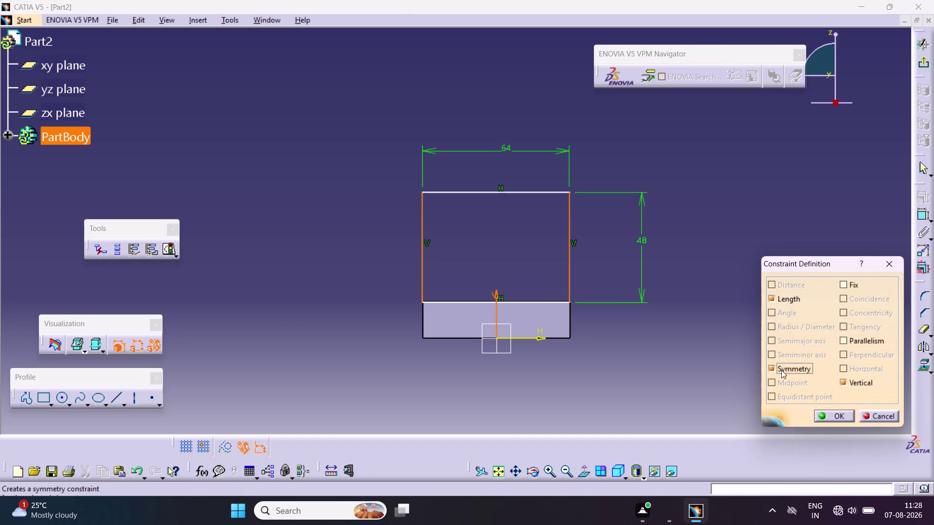
click(829, 410)
click(753, 323)
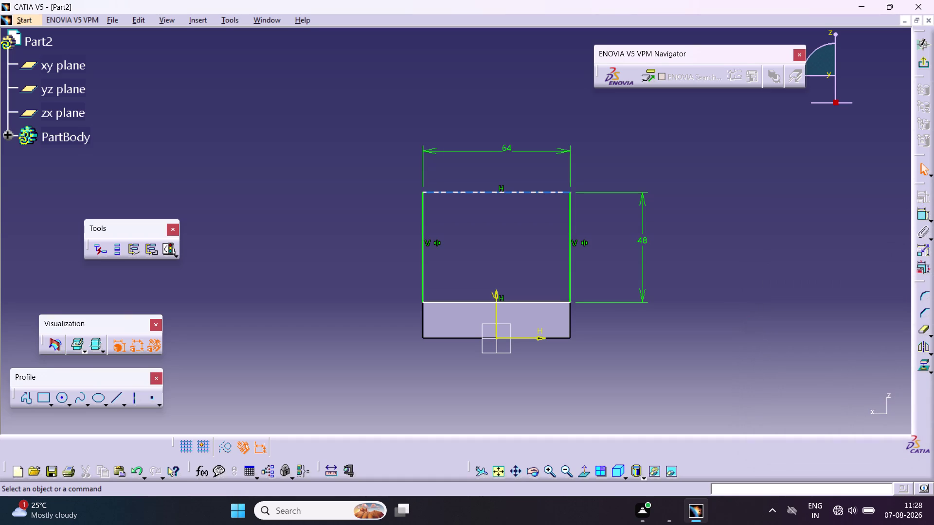
Move the 48 height dimension further right and exit the sketch.
click(921, 219)
click(545, 301)
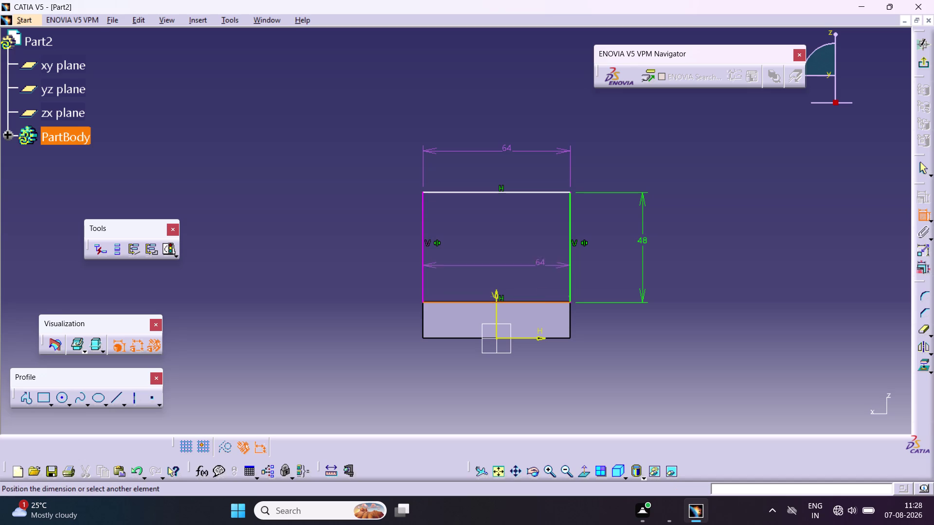
click(547, 192)
click(734, 219)
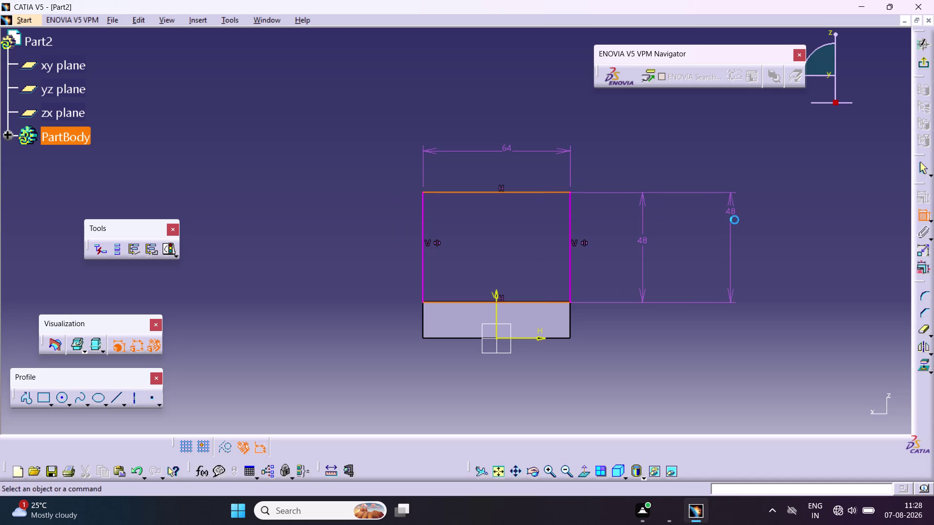
click(641, 267)
key(Delete)
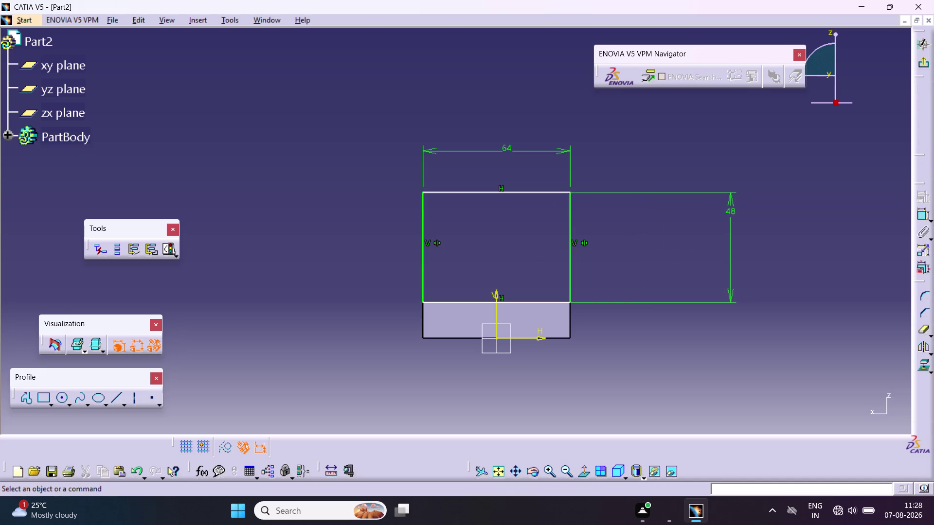
click(681, 345)
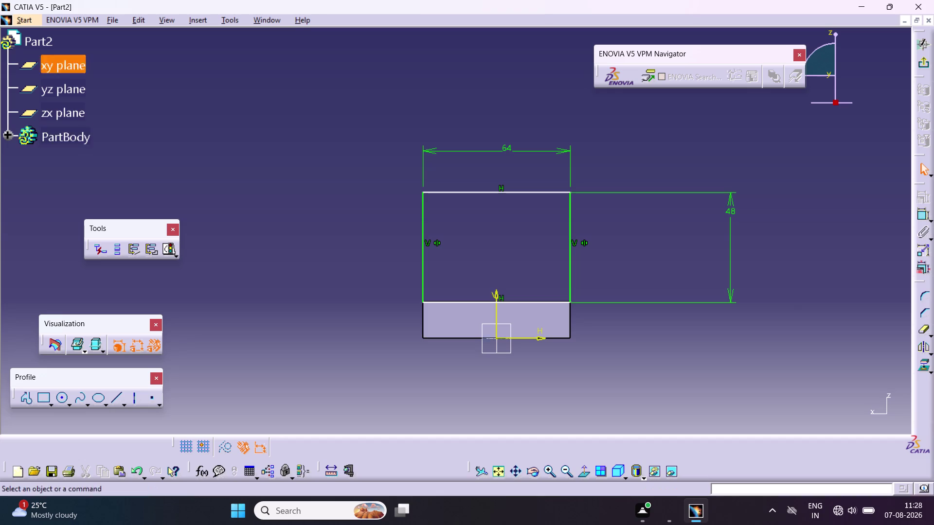
click(924, 69)
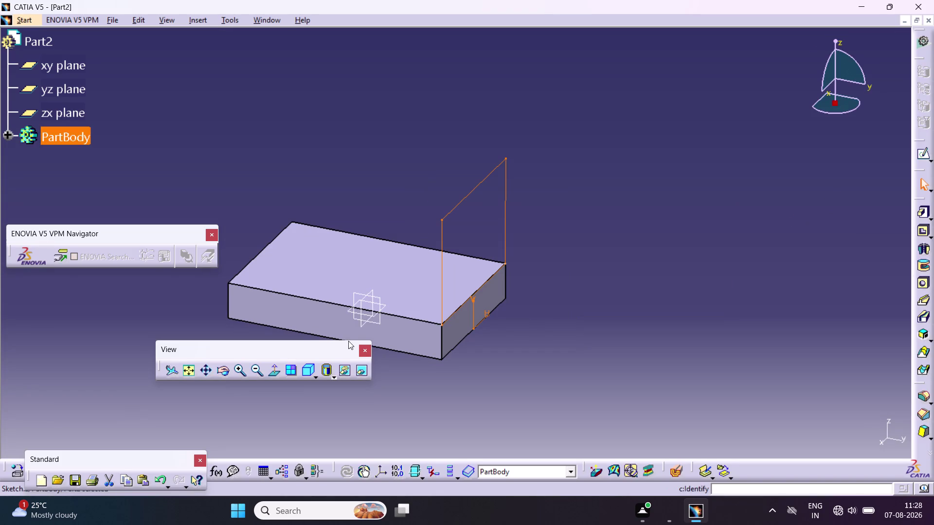
Pad the wall sketch 16 mm in the reversed direction.
click(925, 213)
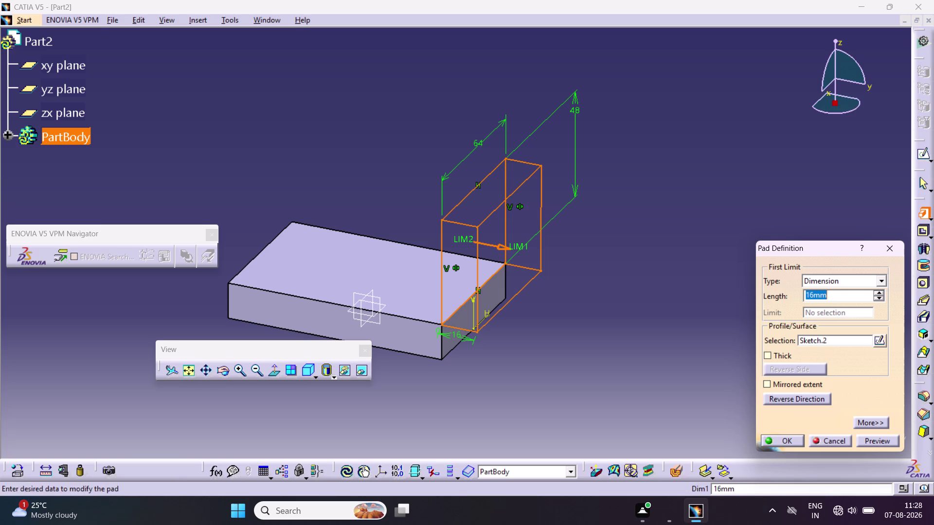
click(501, 250)
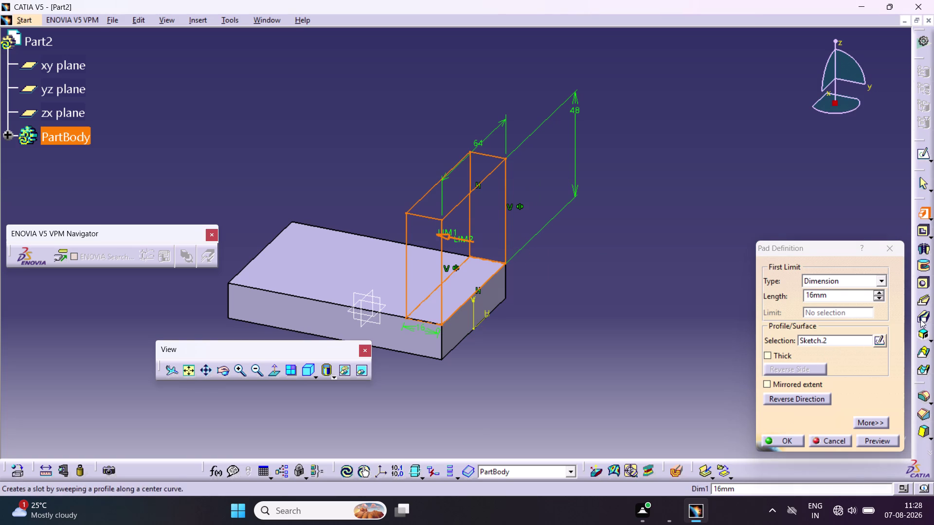
click(780, 444)
click(672, 329)
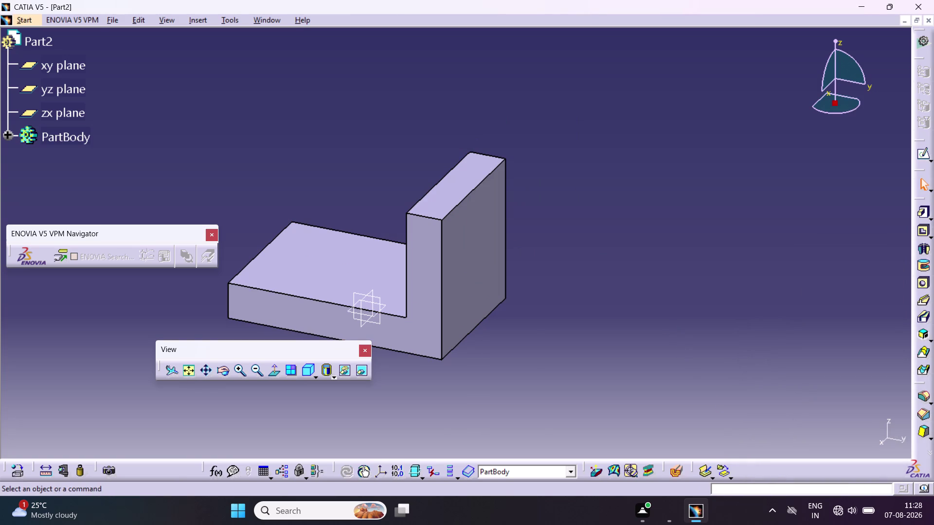
Orbit to view the wall's inner face, start an Edge Fillet, and pick the wall's top edge.
middle_drag(503, 349, 584, 326)
click(223, 371)
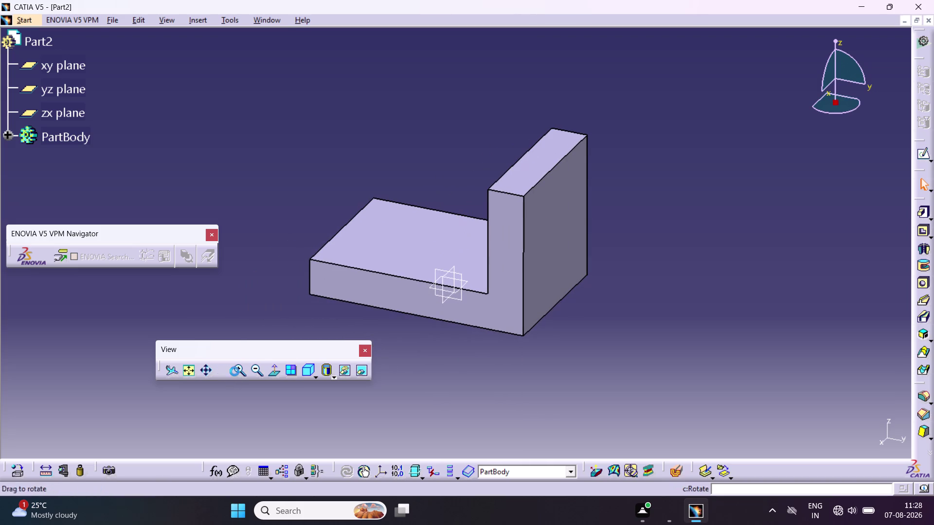
drag(294, 289, 693, 265)
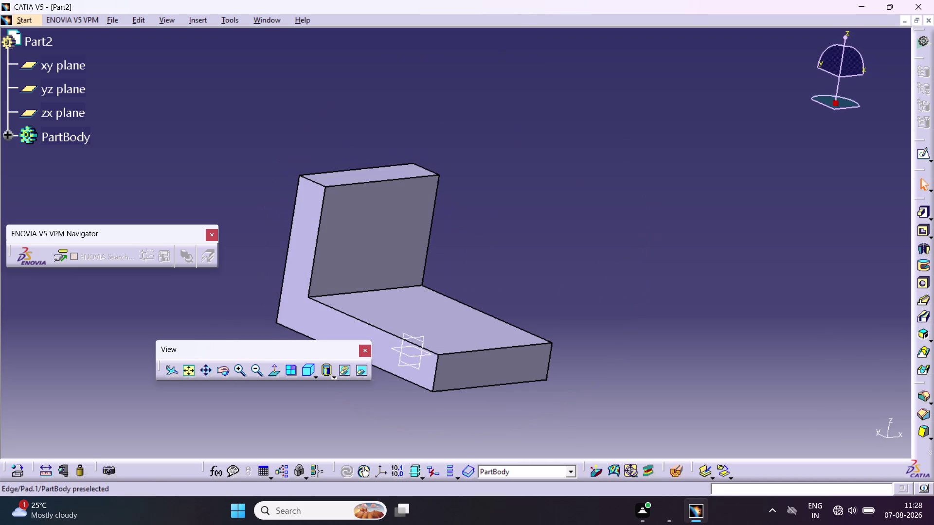
middle_drag(490, 281, 538, 236)
click(629, 231)
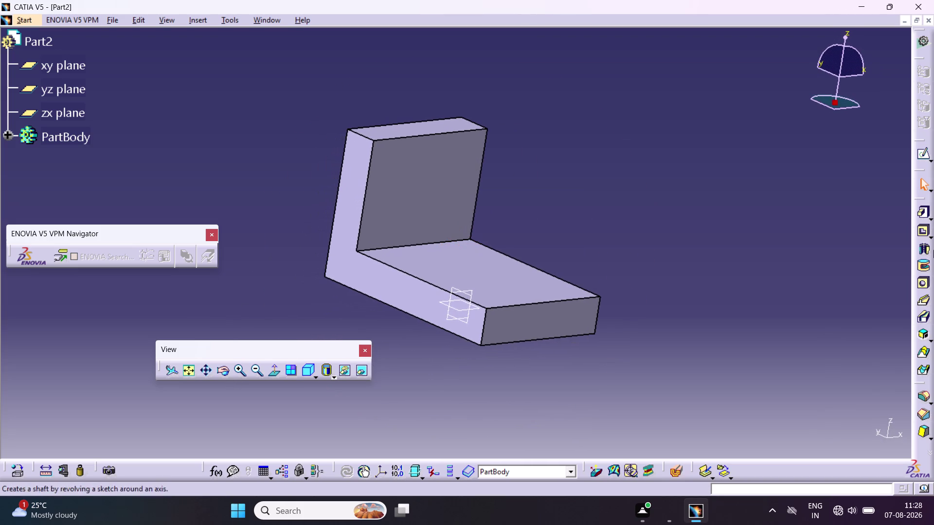
click(925, 396)
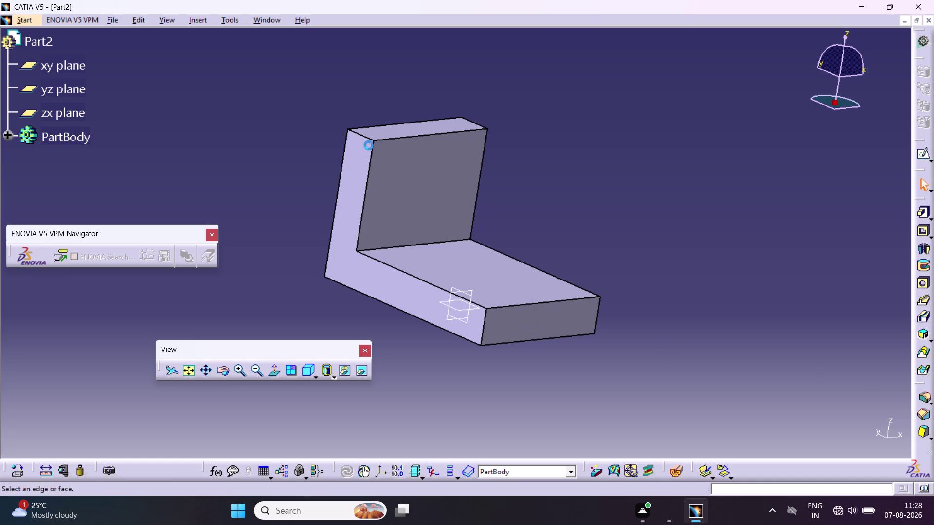
click(366, 138)
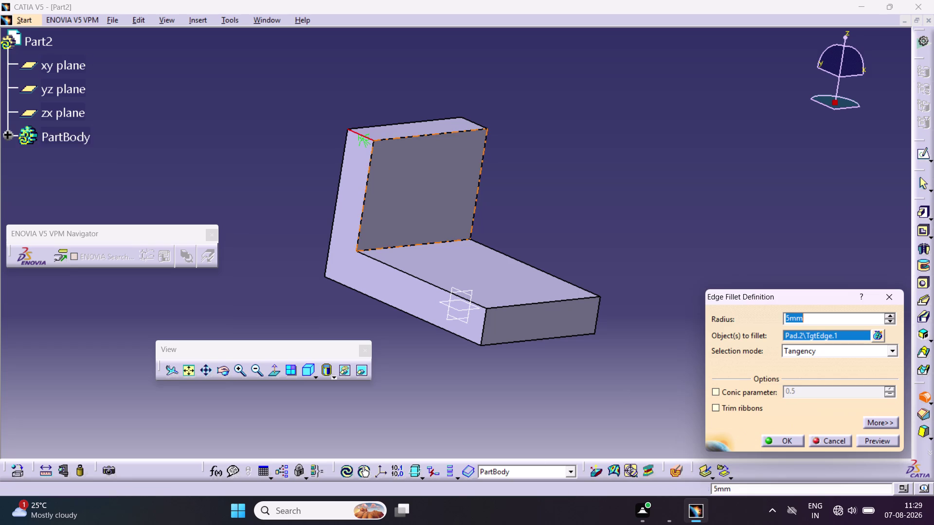
Set the edge fillet radius to 36 mm, preview it, and confirm the fillet.
drag(835, 319, 542, 332)
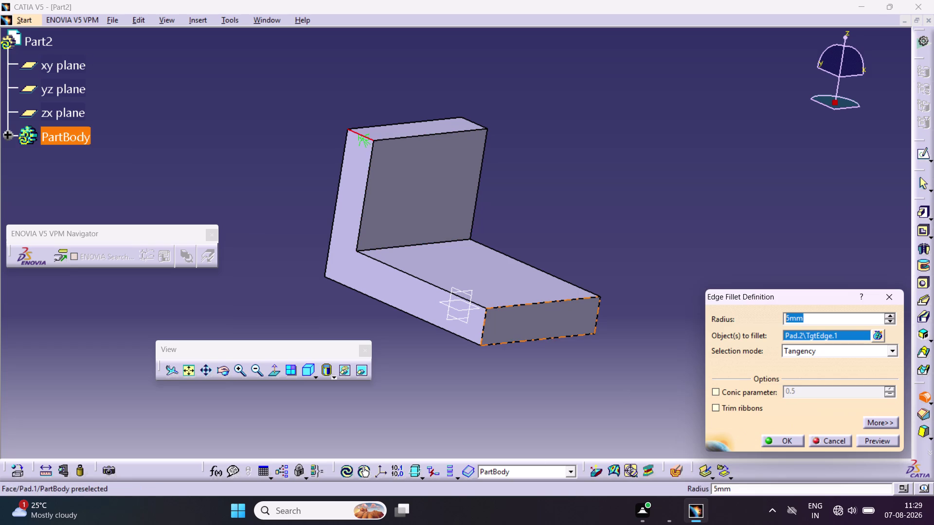
text(36)
click(783, 442)
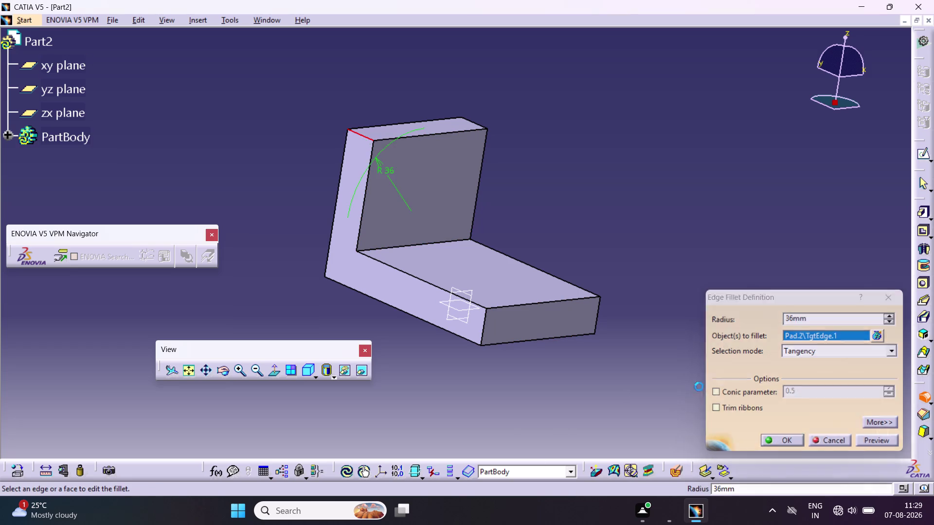
click(711, 310)
middle_drag(763, 282, 728, 308)
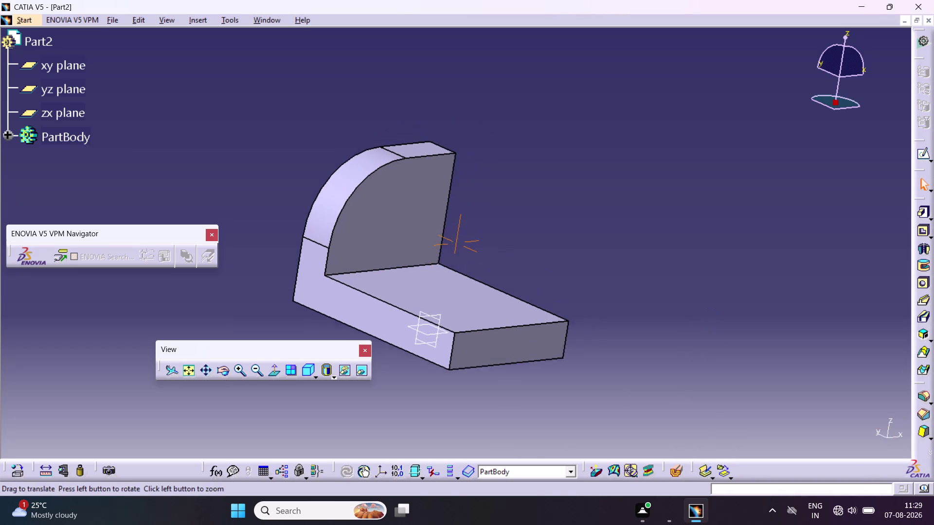
middle_drag(728, 307, 731, 272)
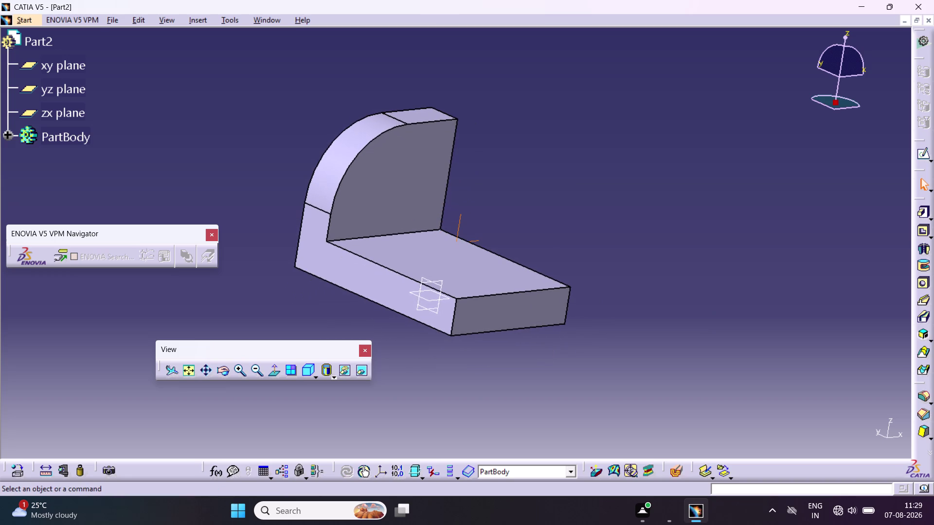